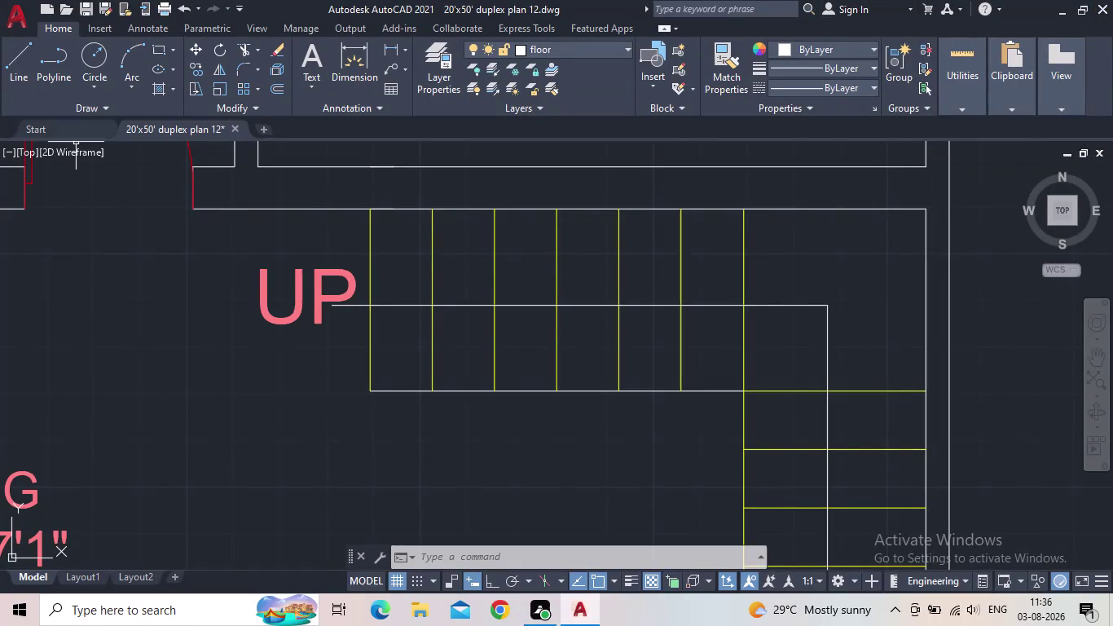
Look over the parking and staircase area of the plan, then save the drawing.
scroll(down, 3)
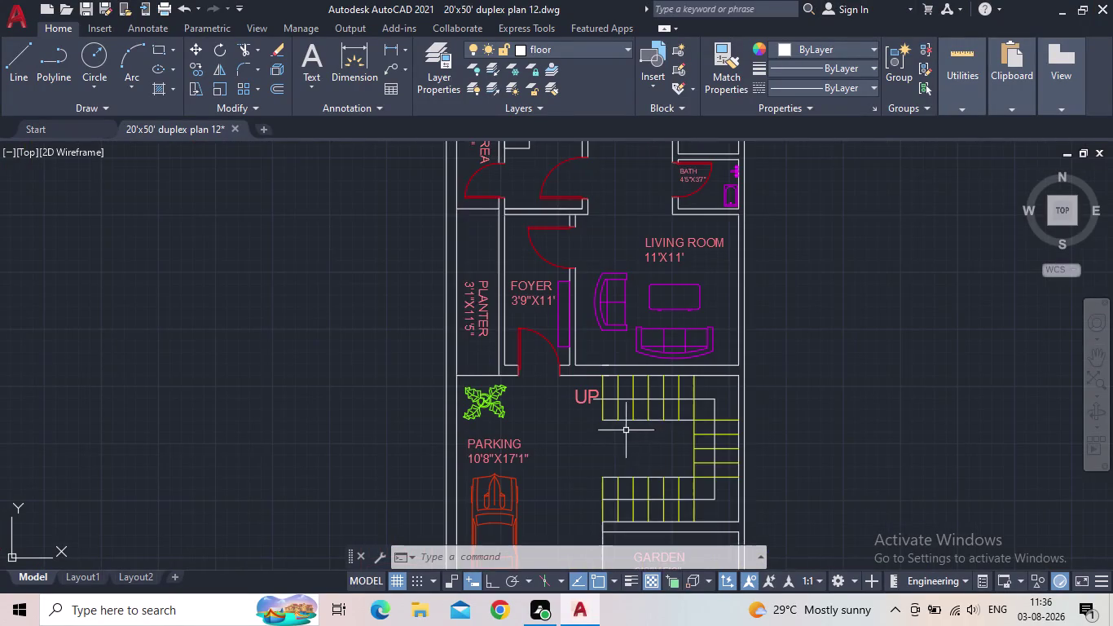
middle_drag(628, 439, 658, 409)
scroll(up, 3)
middle_drag(632, 412, 605, 353)
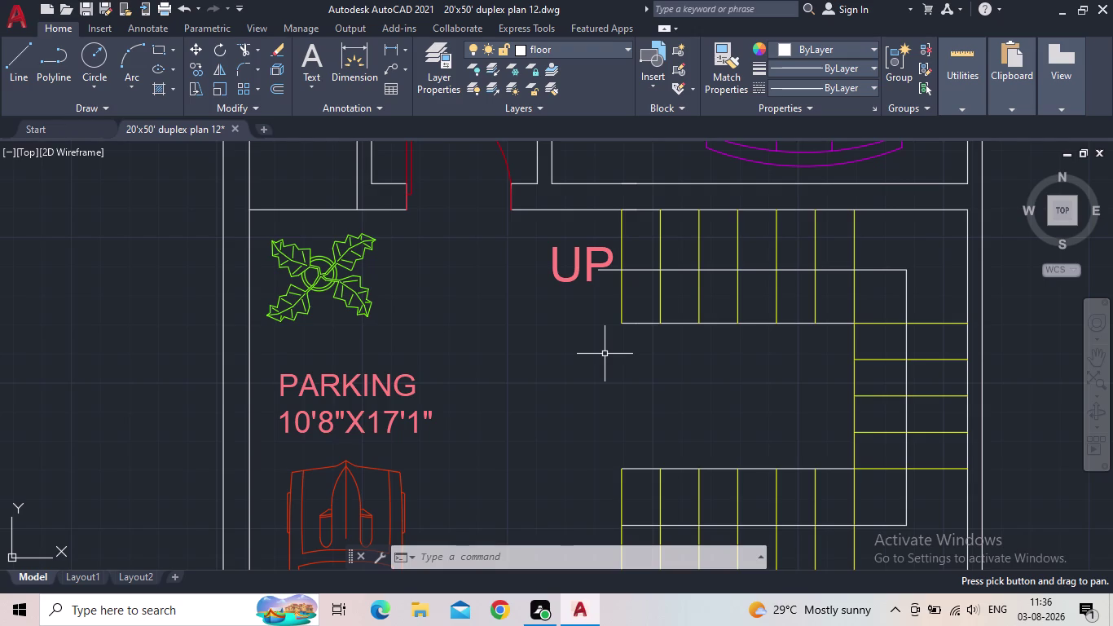
scroll(down, 3)
middle_drag(575, 384, 546, 387)
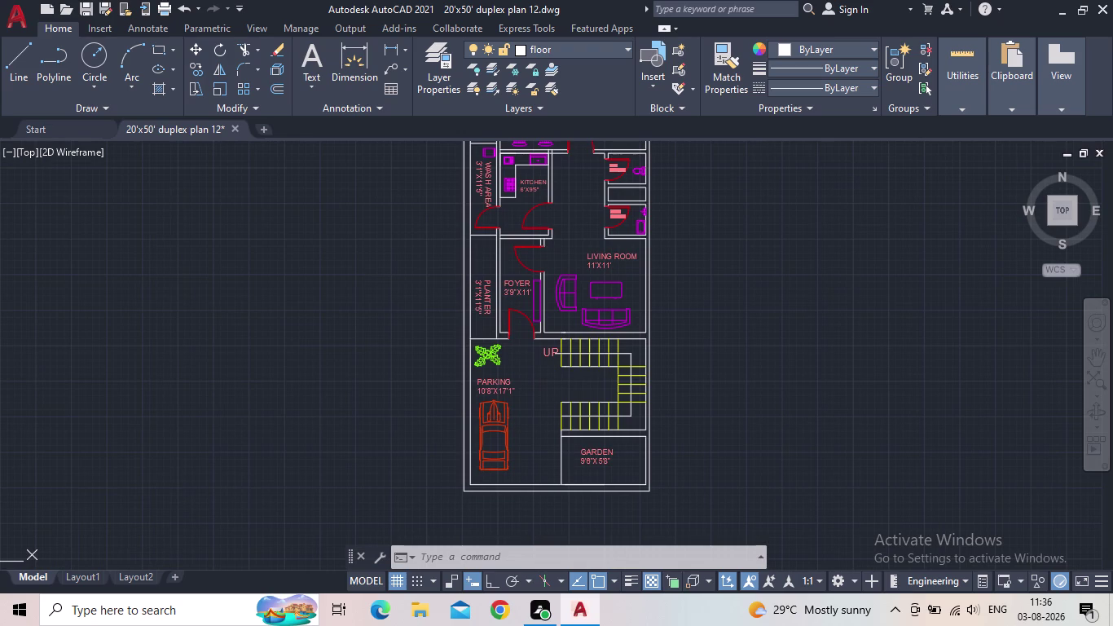
scroll(down, 3)
middle_drag(706, 384, 672, 391)
scroll(up, 3)
scroll(up, 3)
middle_drag(877, 453, 807, 425)
scroll(down, 3)
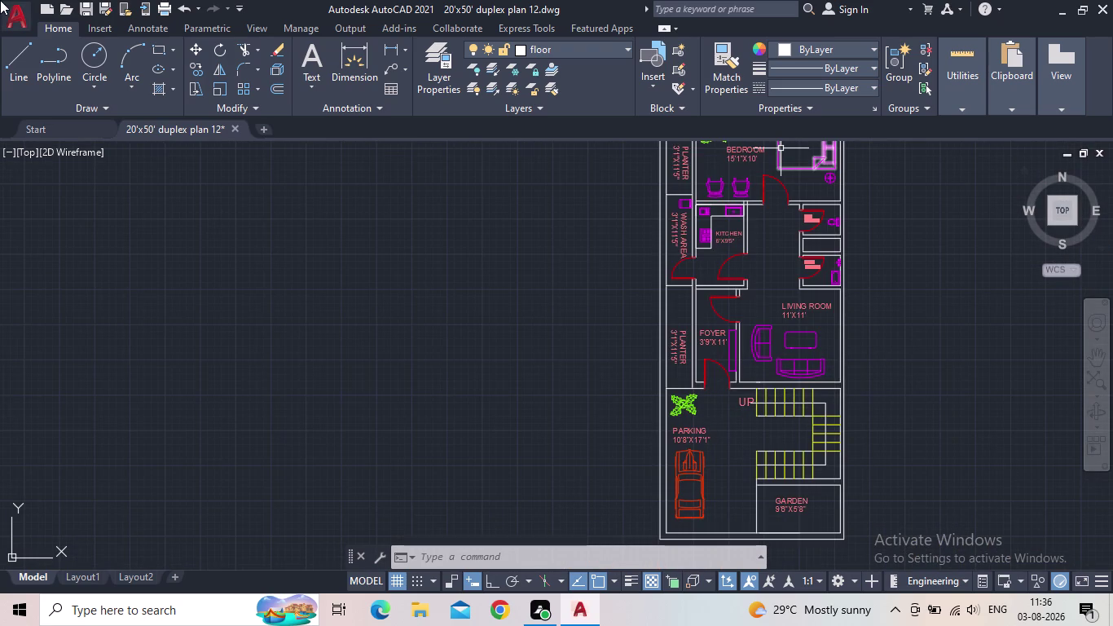
click(89, 13)
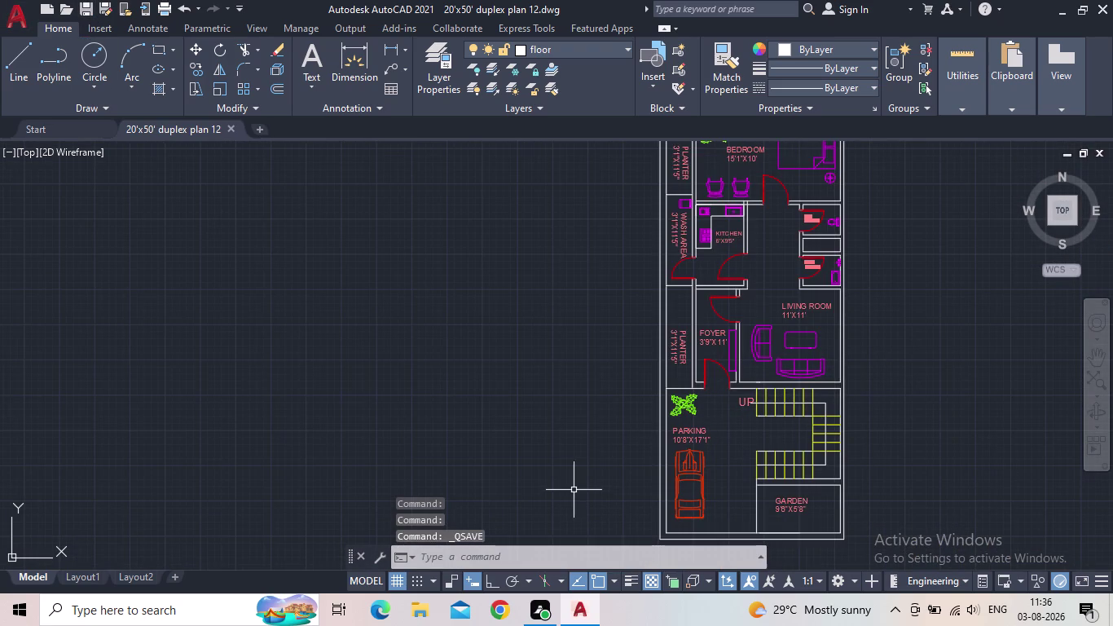
scroll(down, 3)
middle_drag(547, 465, 460, 469)
scroll(up, 3)
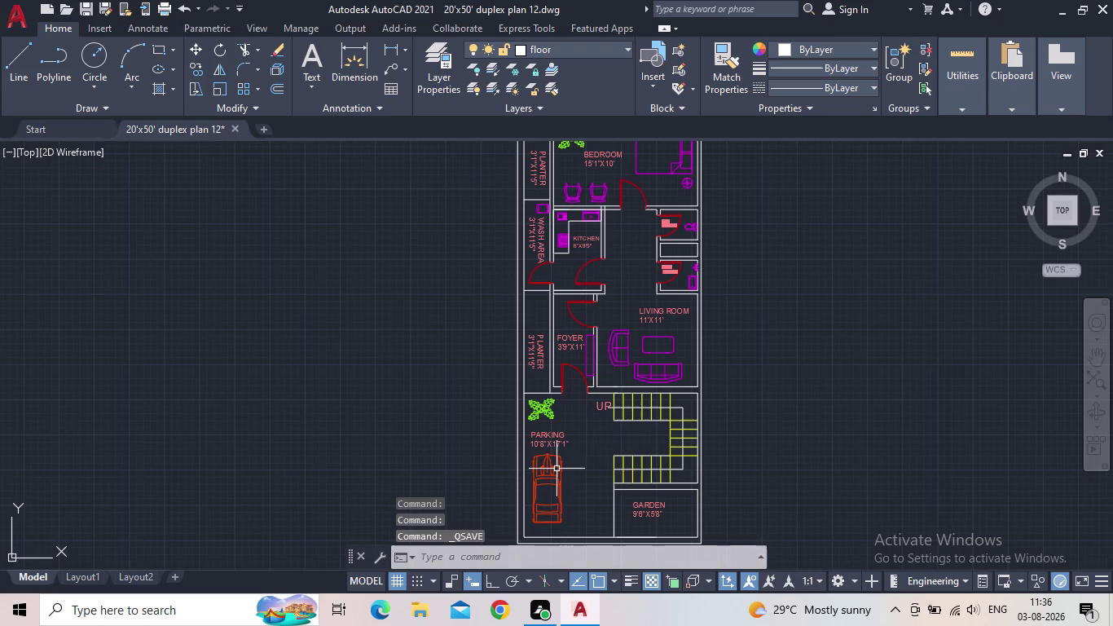
middle_drag(697, 462, 657, 451)
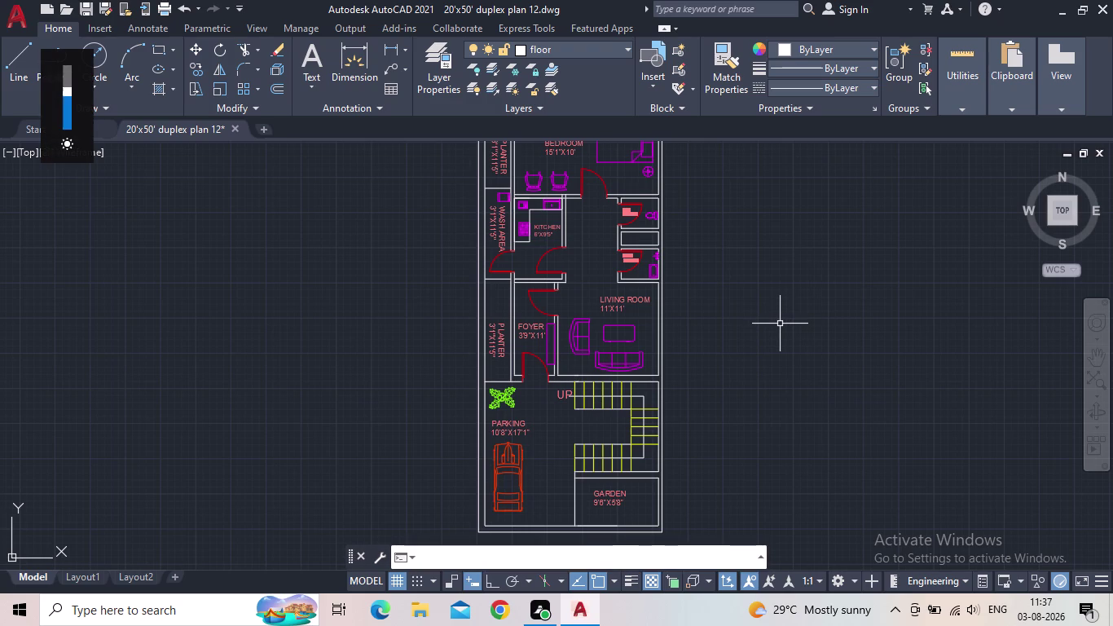
middle_click(785, 323)
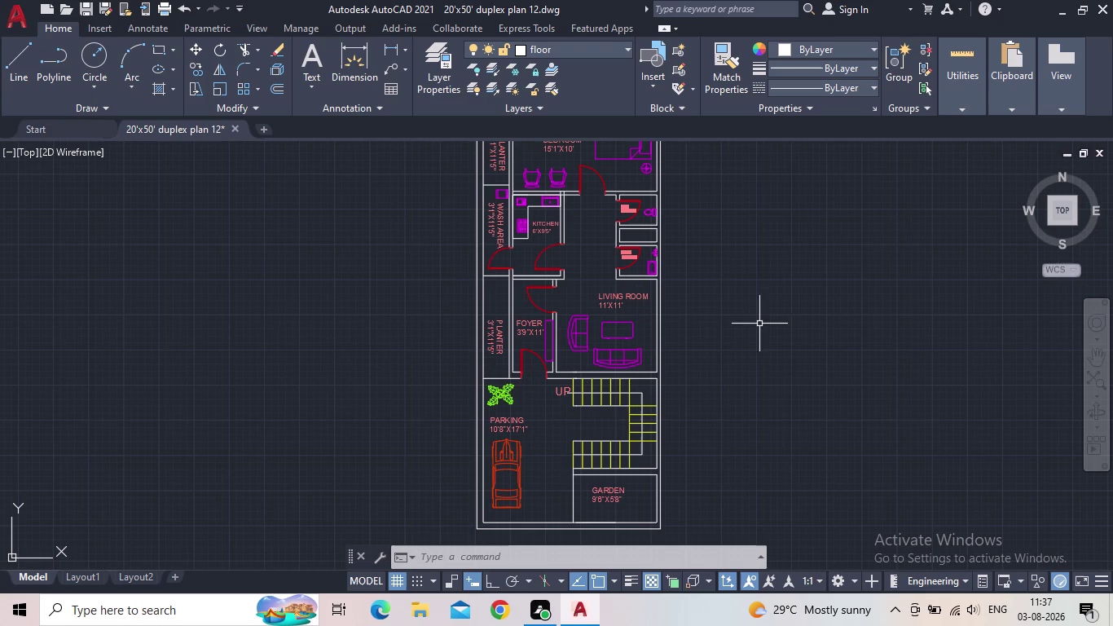
middle_drag(772, 343, 780, 293)
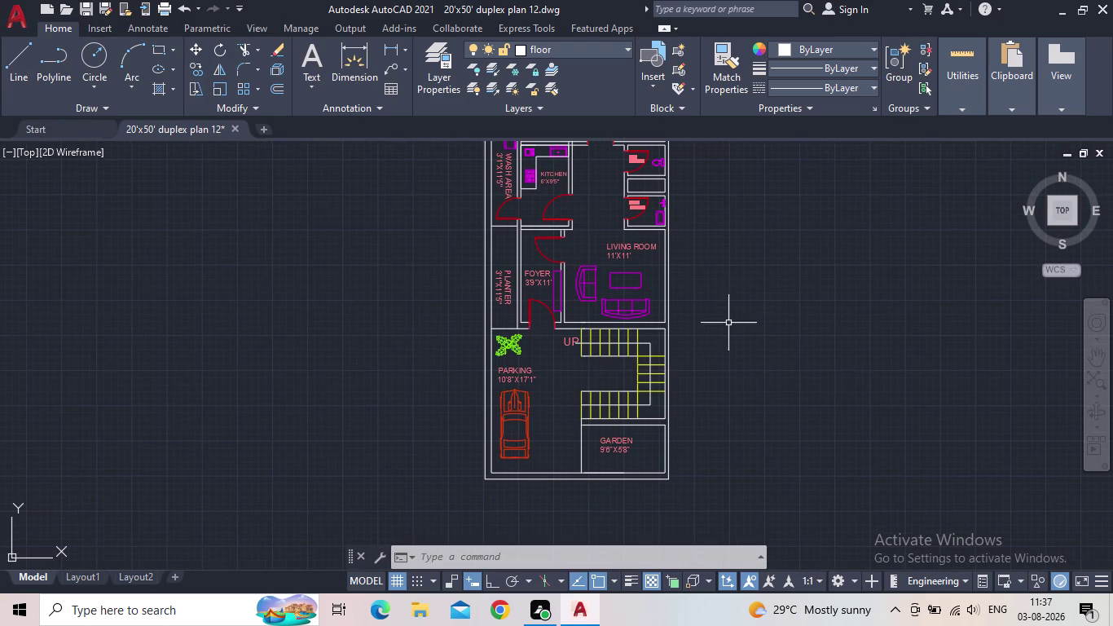
middle_drag(784, 366, 736, 338)
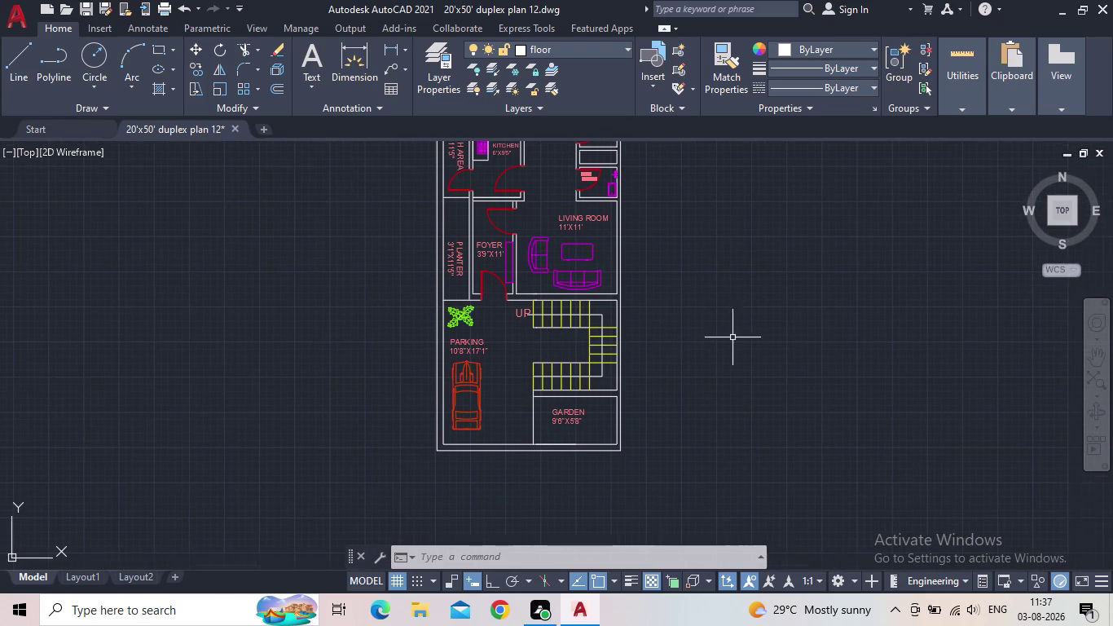
scroll(up, 3)
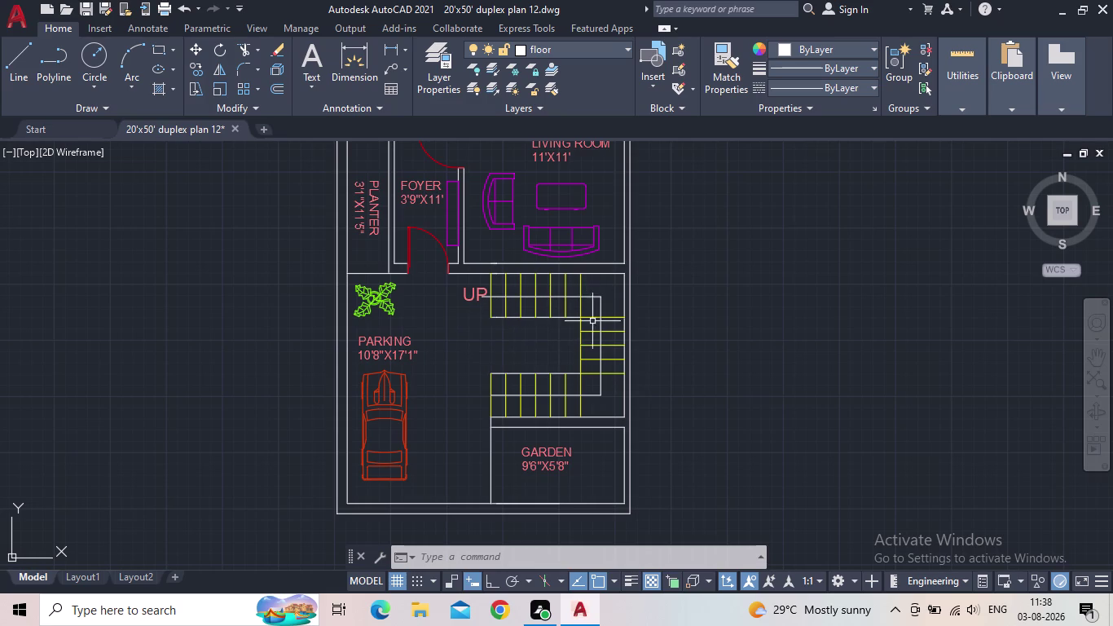
middle_drag(580, 327, 545, 328)
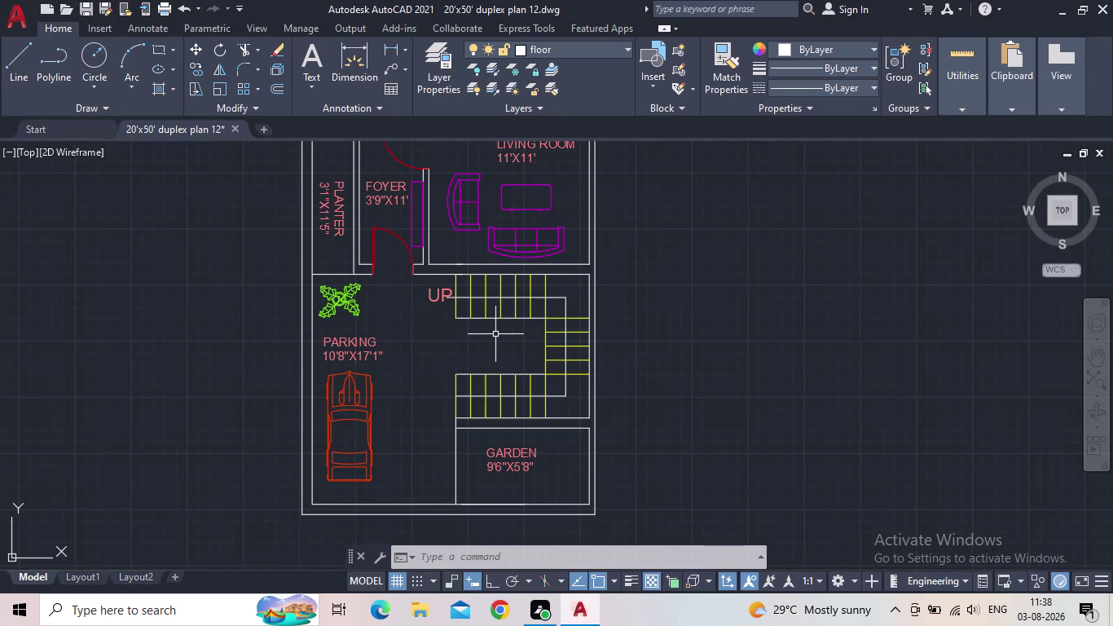
middle_click(496, 354)
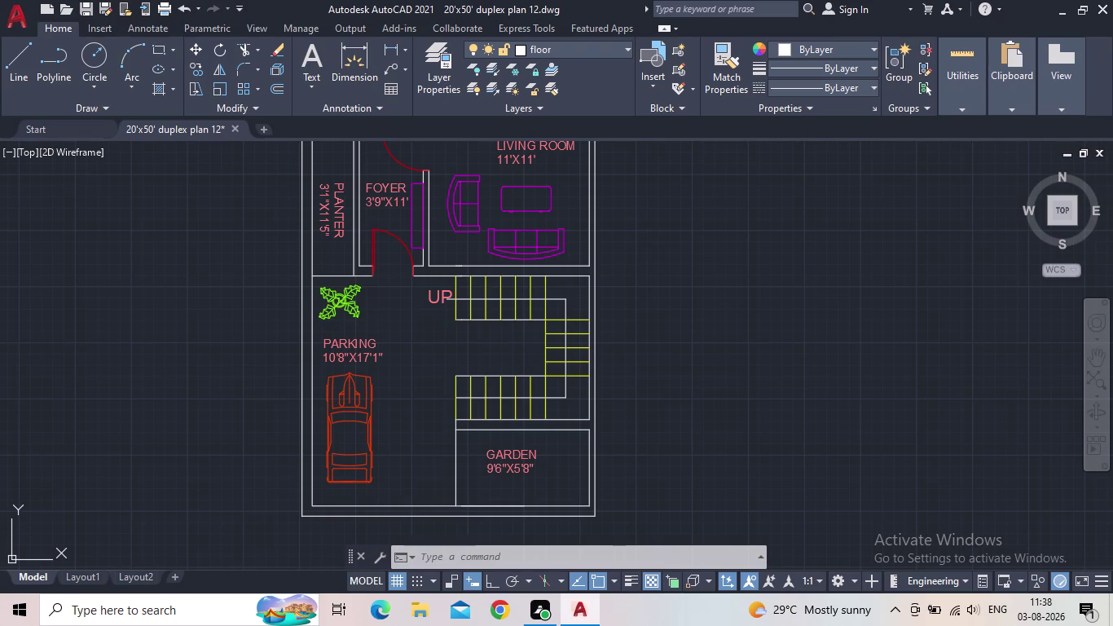
middle_drag(496, 356, 495, 320)
Select the inner and outer bottom boundary lines under the parking.
click(403, 465)
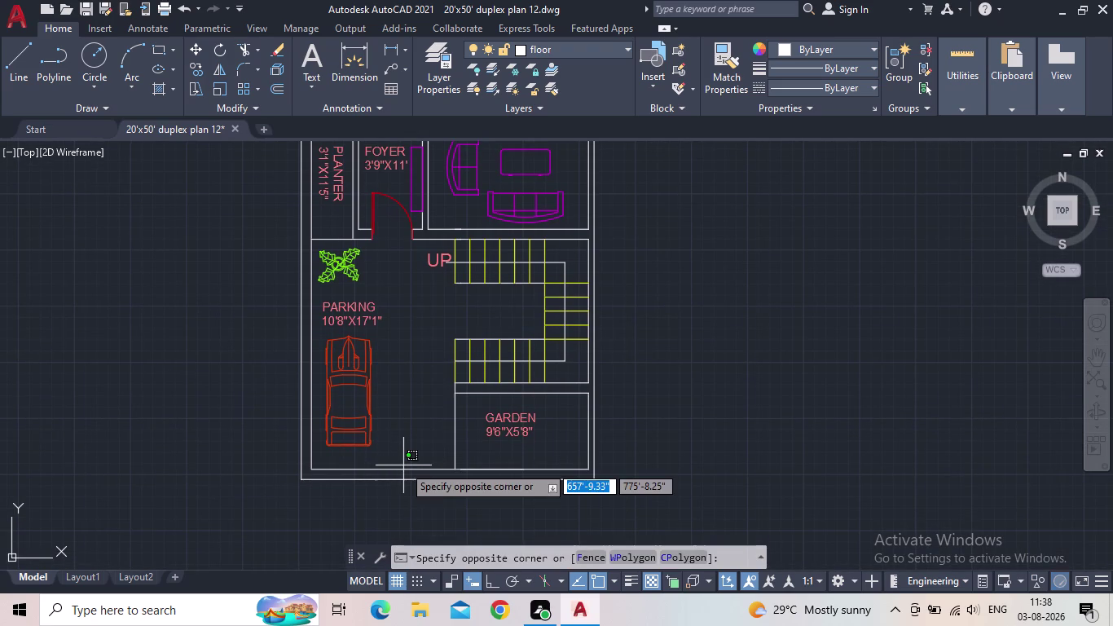
click(406, 484)
click(401, 467)
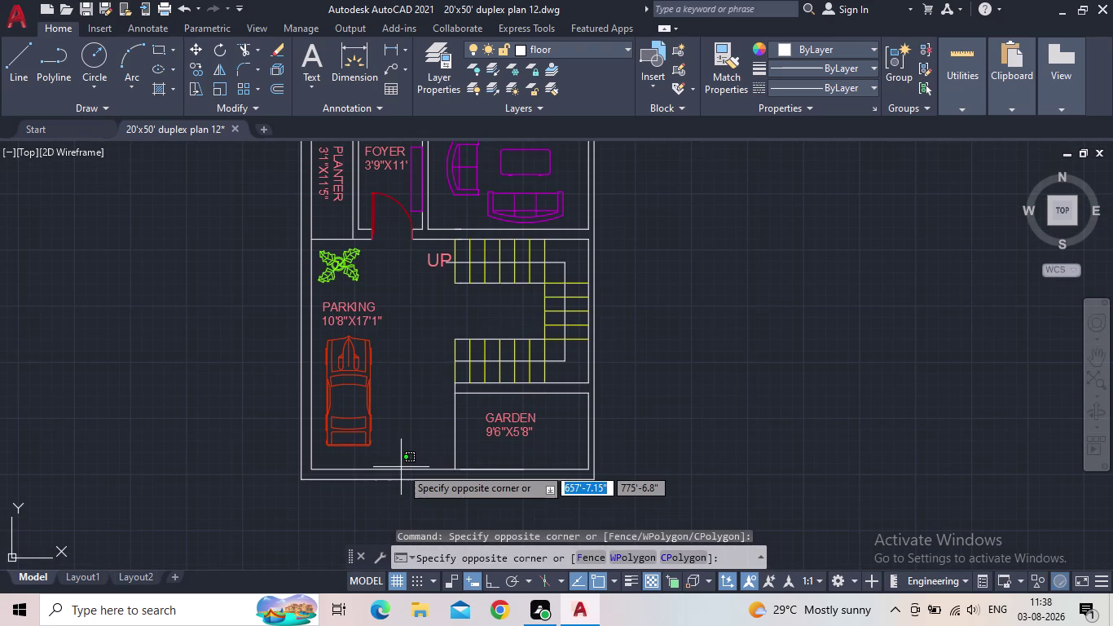
click(402, 467)
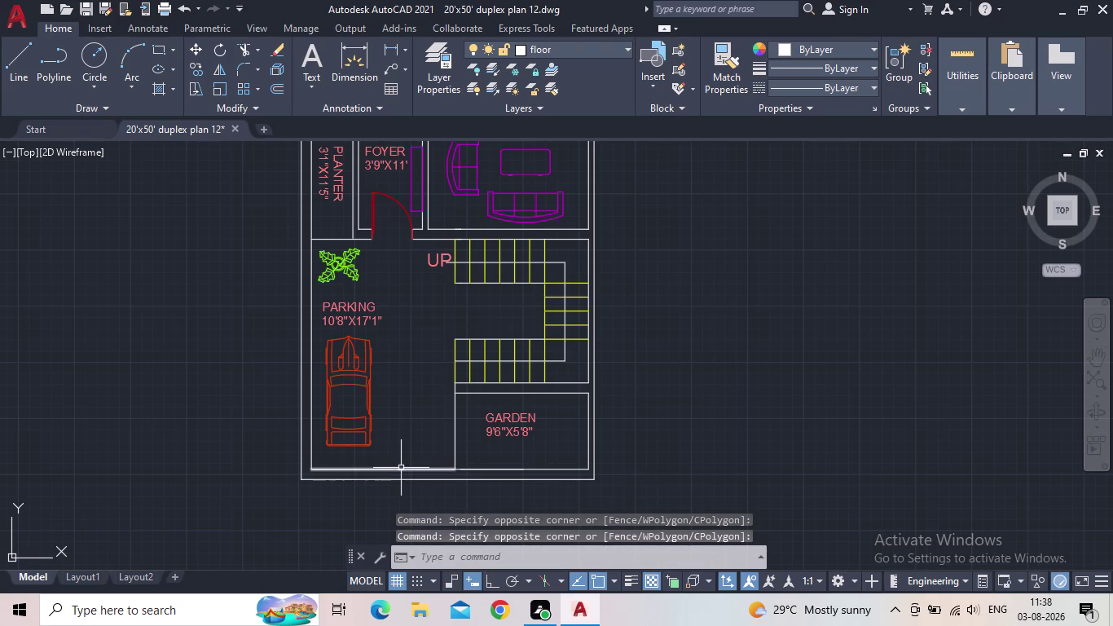
click(400, 467)
click(395, 481)
Inspect the selected lines, clear the selection and list the available linetypes.
scroll(up, 3)
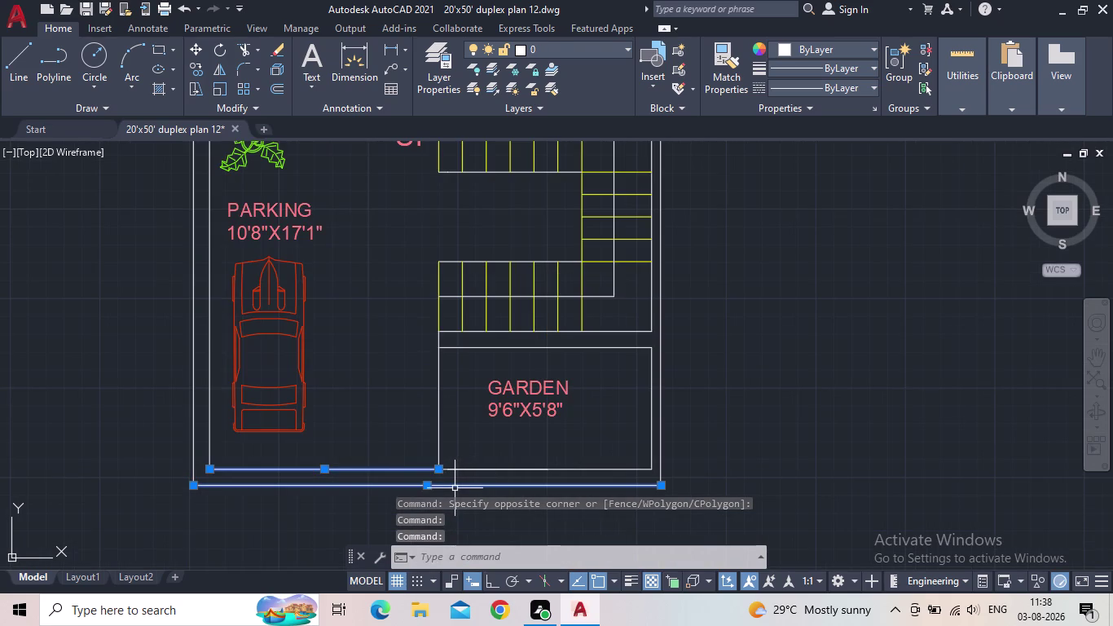
middle_drag(358, 505, 388, 482)
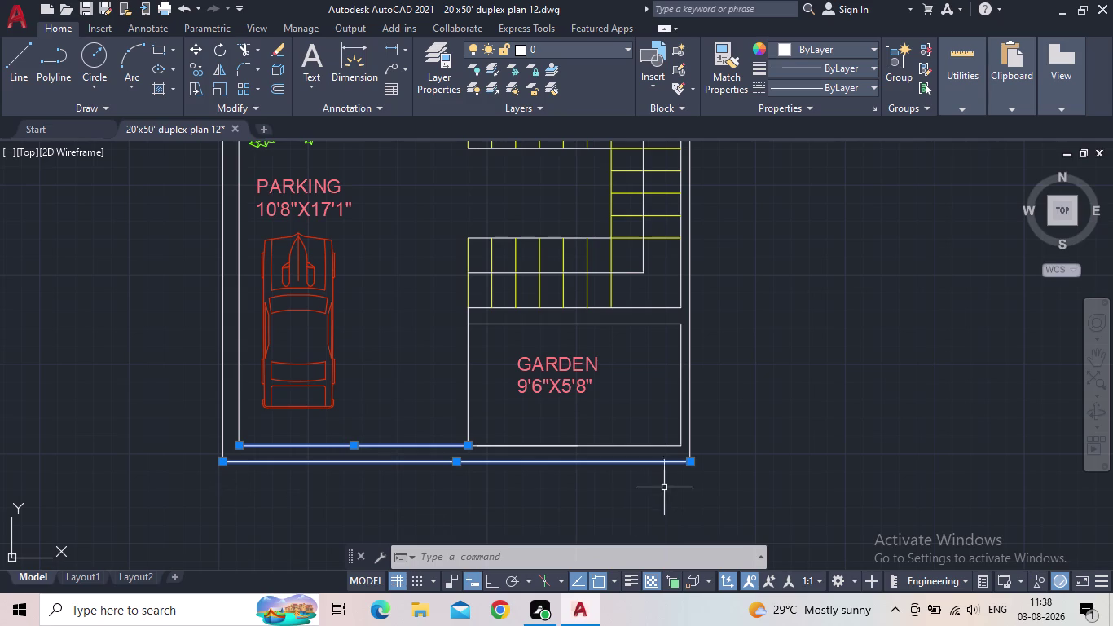
scroll(up, 3)
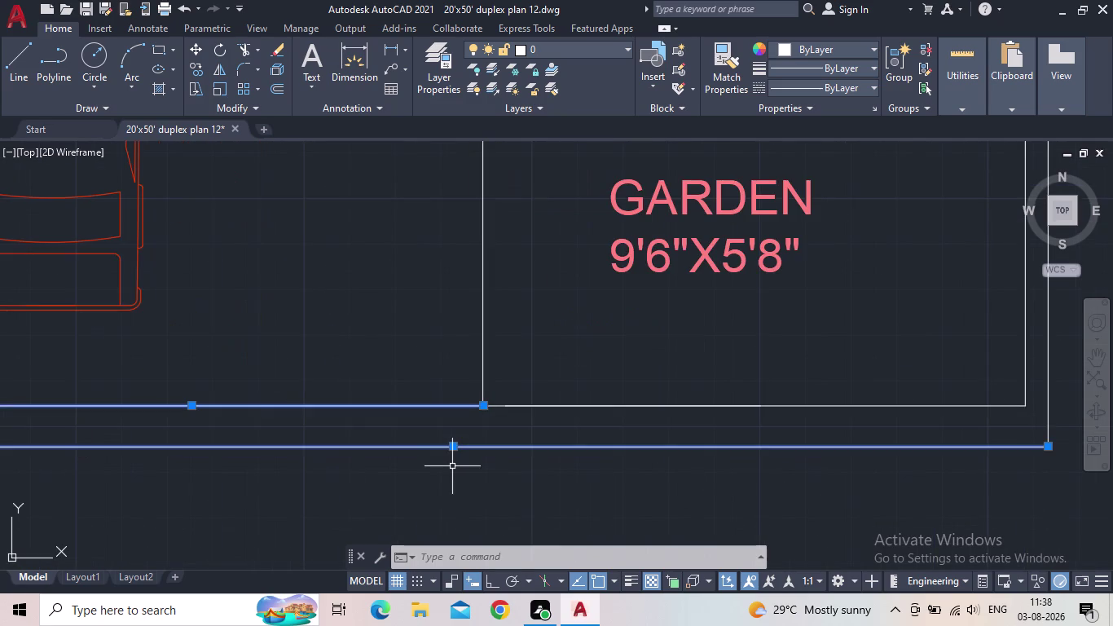
scroll(down, 3)
key(Escape)
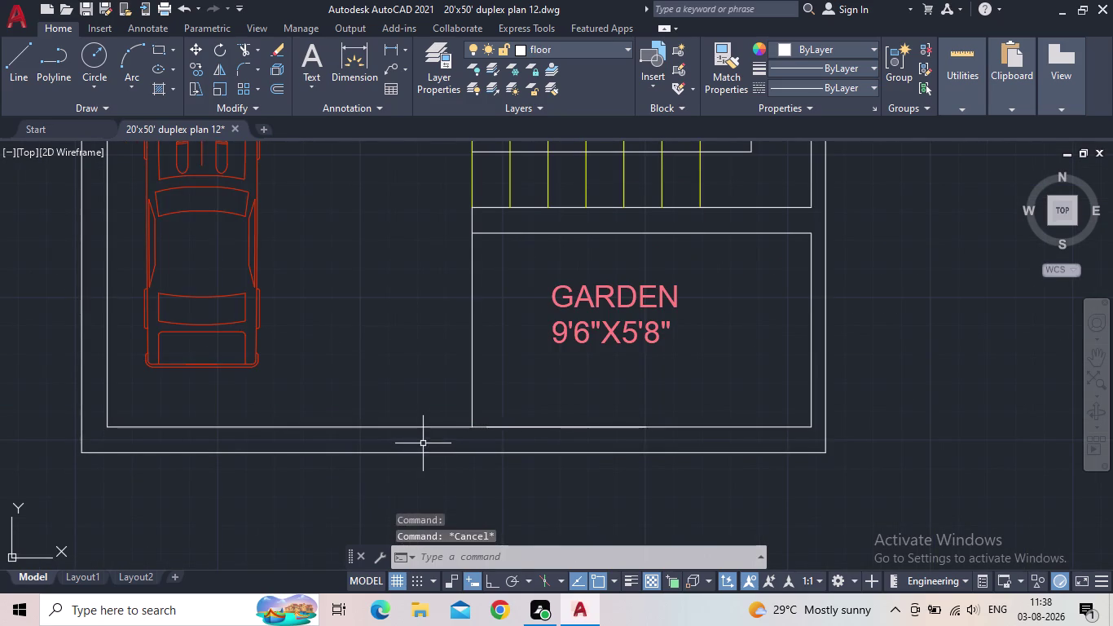
click(870, 89)
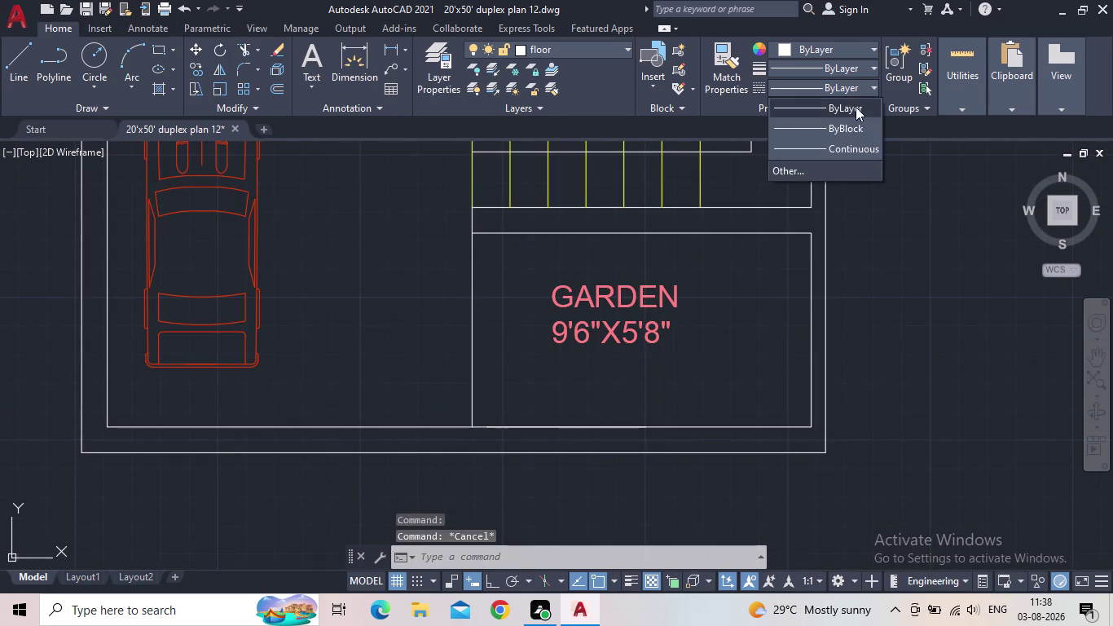
Load the ACAD_ISO02W100 dashed linetype through the Linetype Manager, then select the inner bottom line.
click(831, 161)
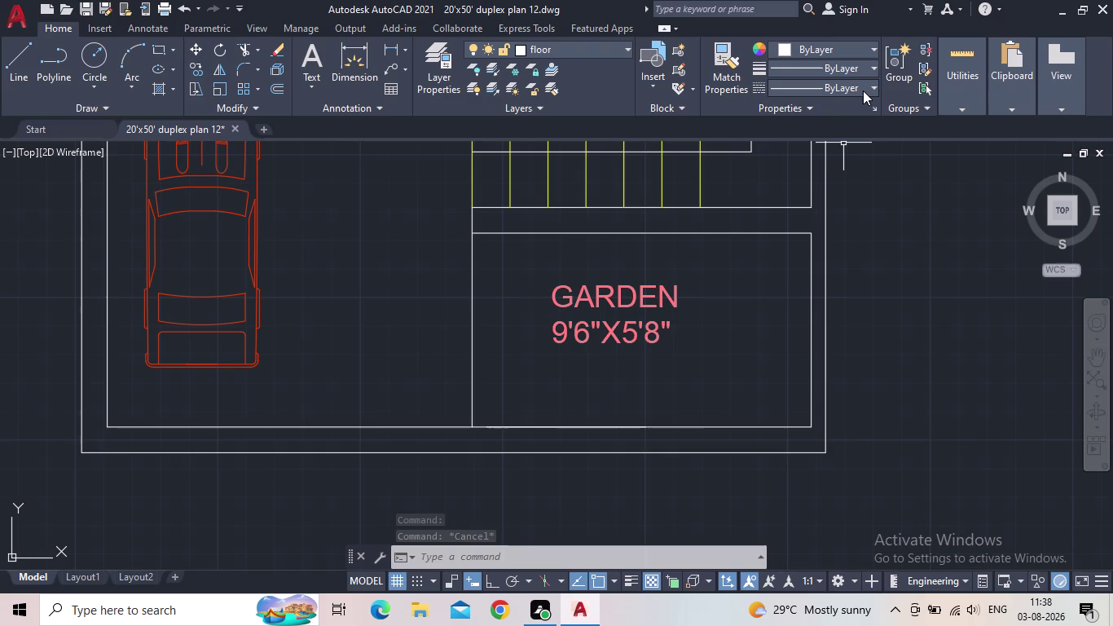
click(862, 90)
click(848, 164)
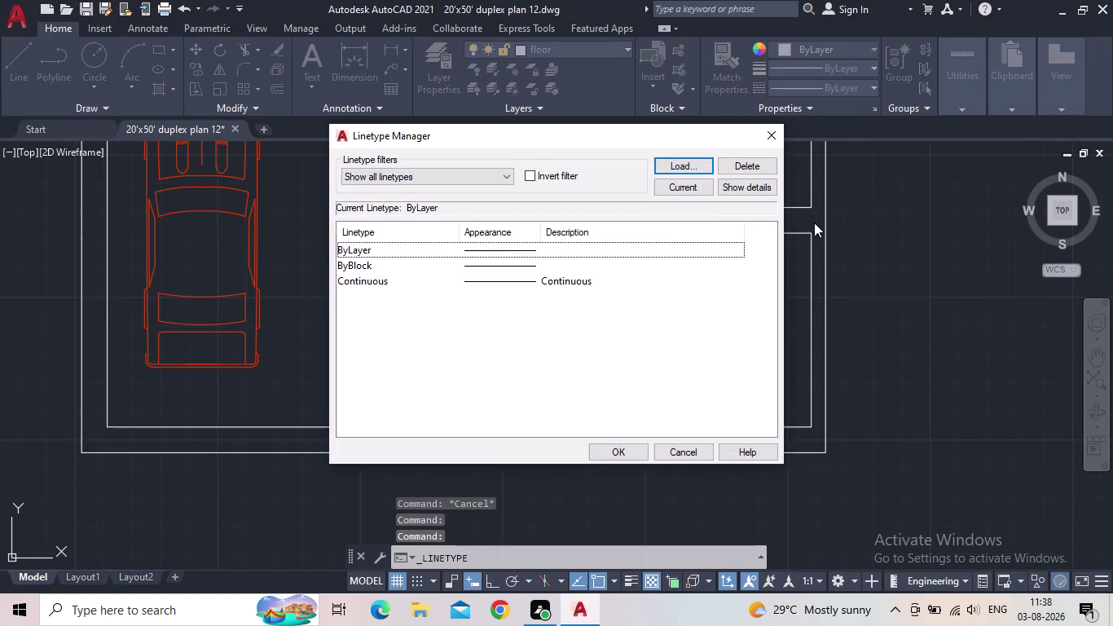
click(693, 167)
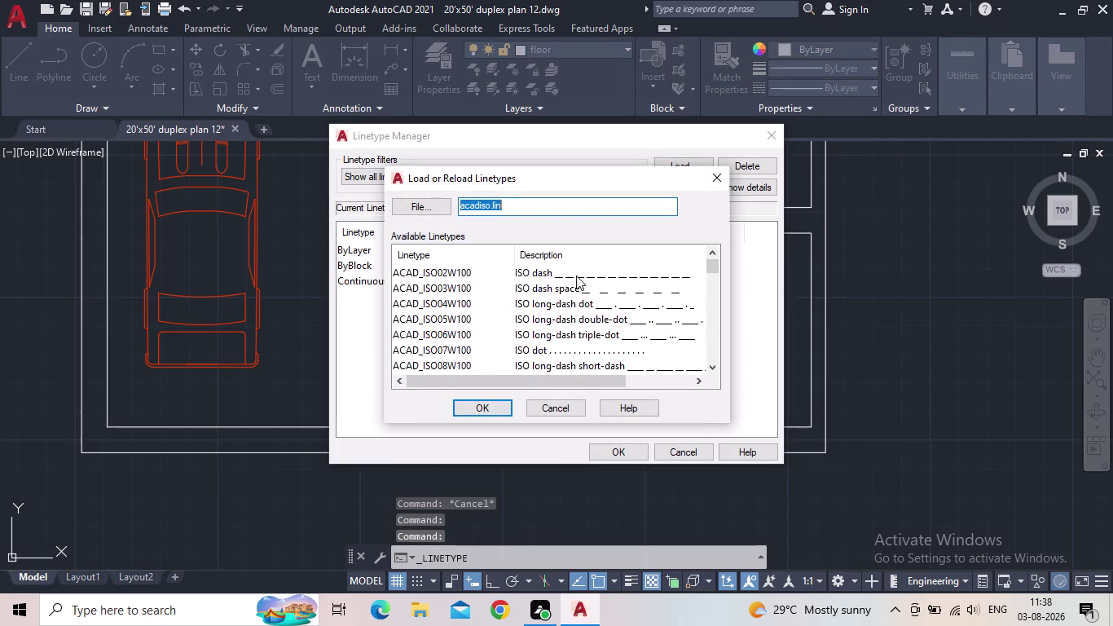
click(576, 269)
click(491, 408)
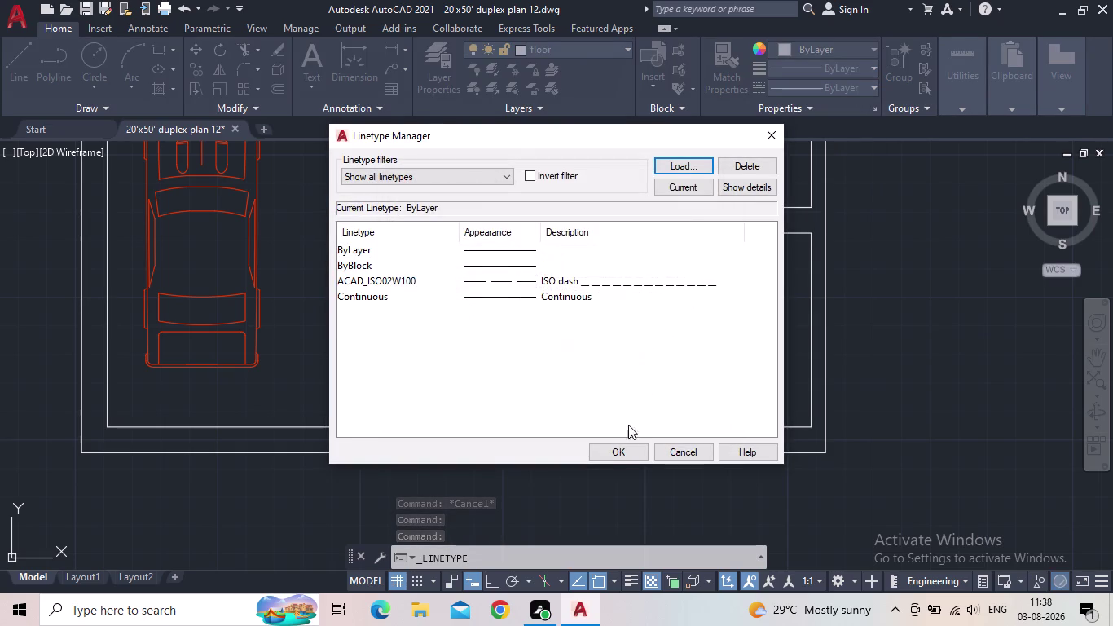
click(616, 443)
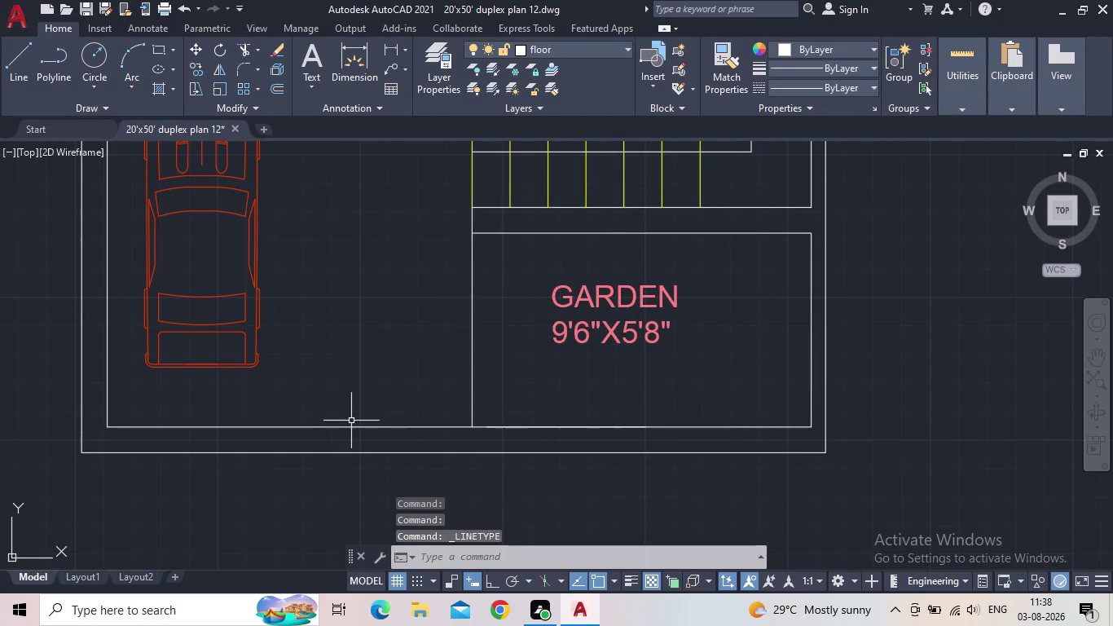
click(346, 426)
Centre the selected inner bottom line and open its properties with PR.
middle_drag(375, 335, 636, 309)
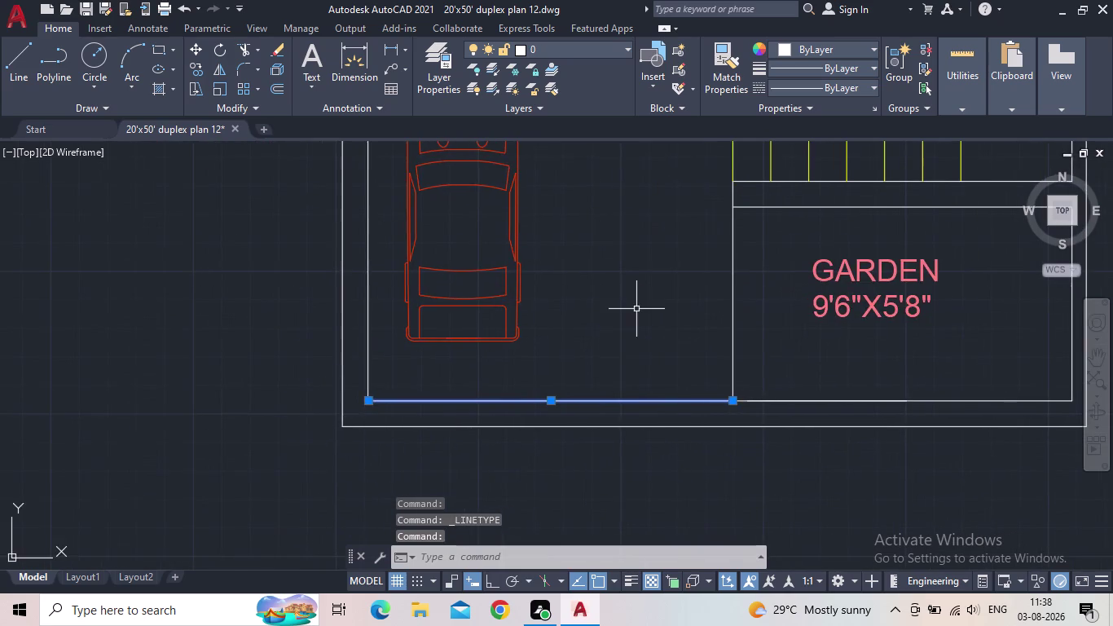
scroll(down, 3)
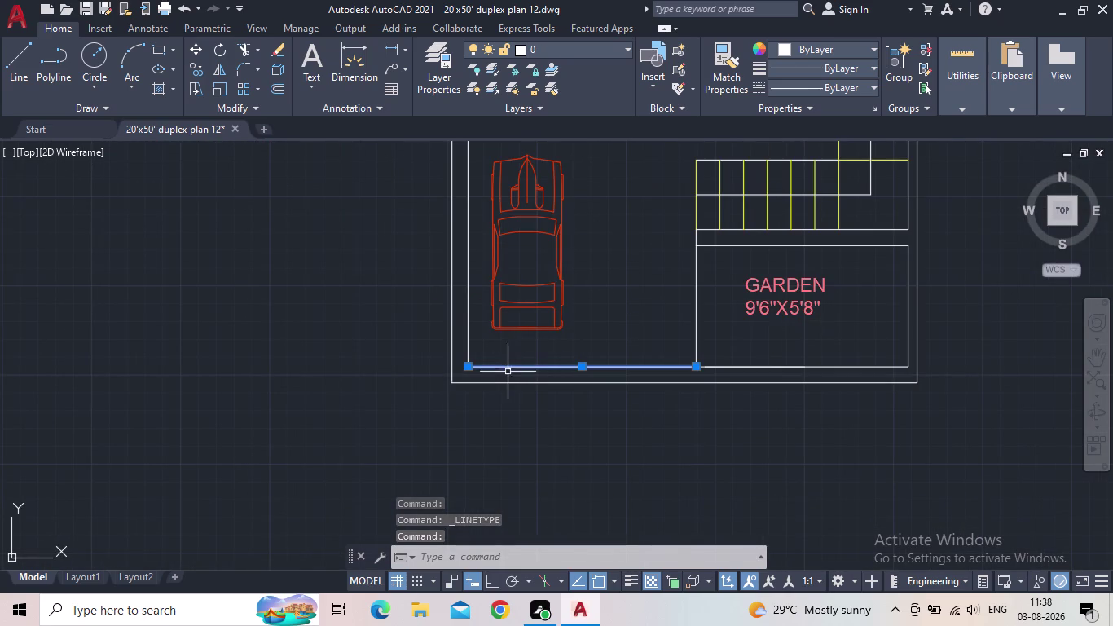
key(p)
key(r)
key(Return)
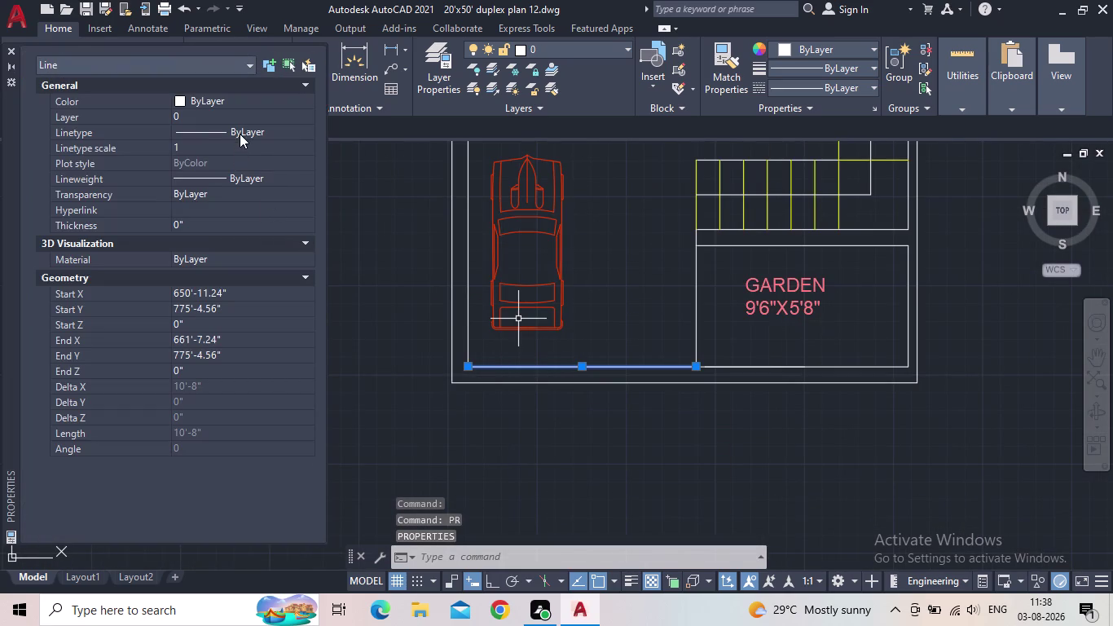
Make the inner line ACAD_ISO02W100 dashed with linetype scale 0.5, then close Properties.
click(239, 133)
click(239, 131)
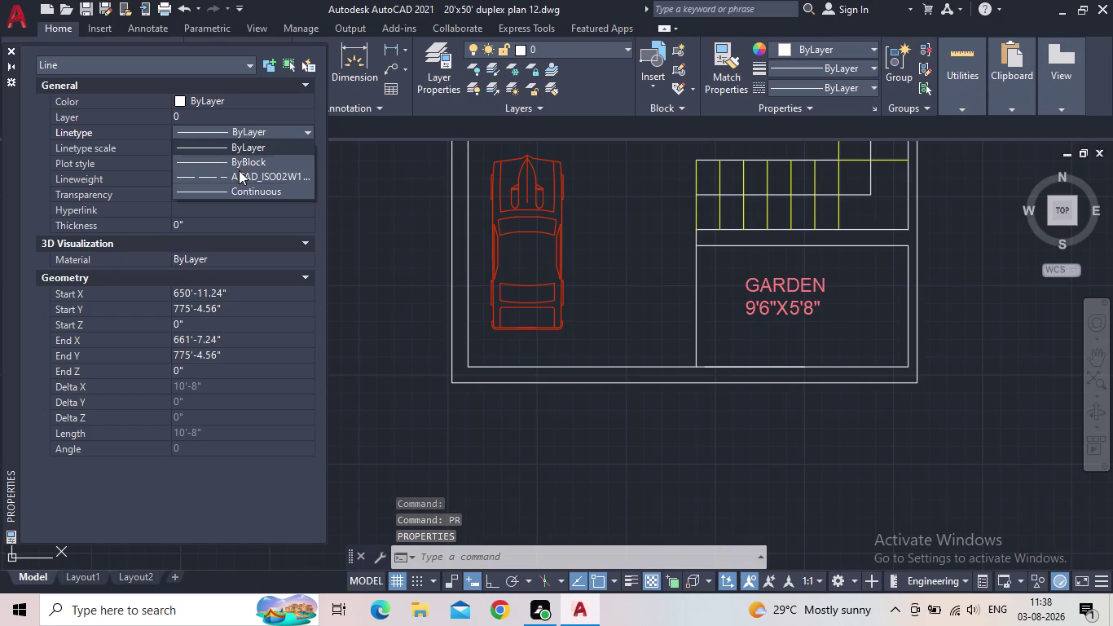
click(239, 171)
click(207, 152)
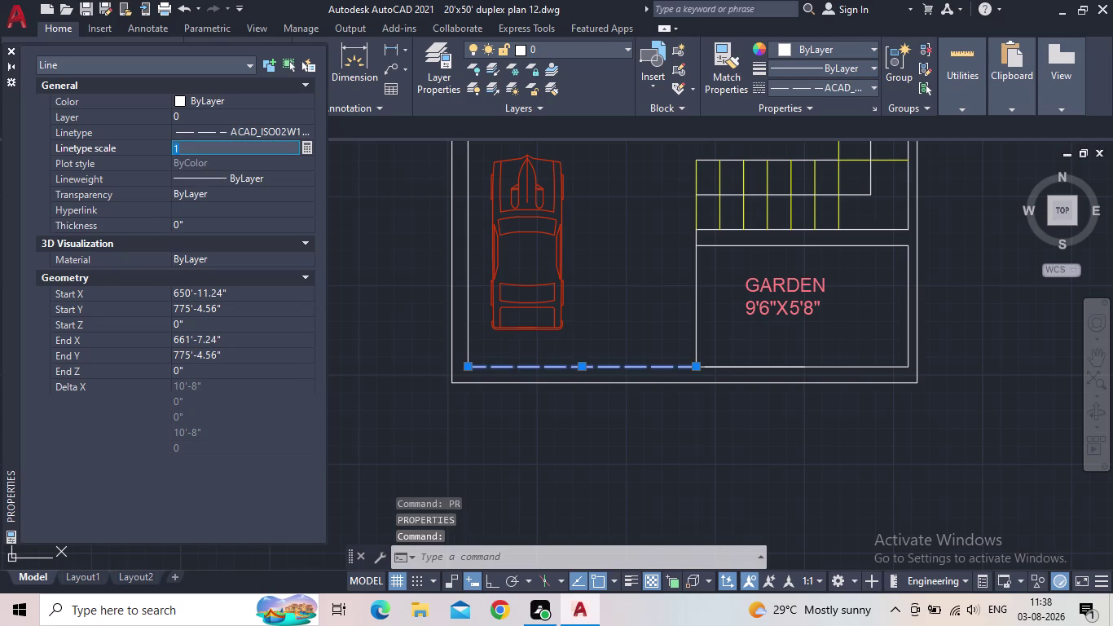
text(0.5)
key(Return)
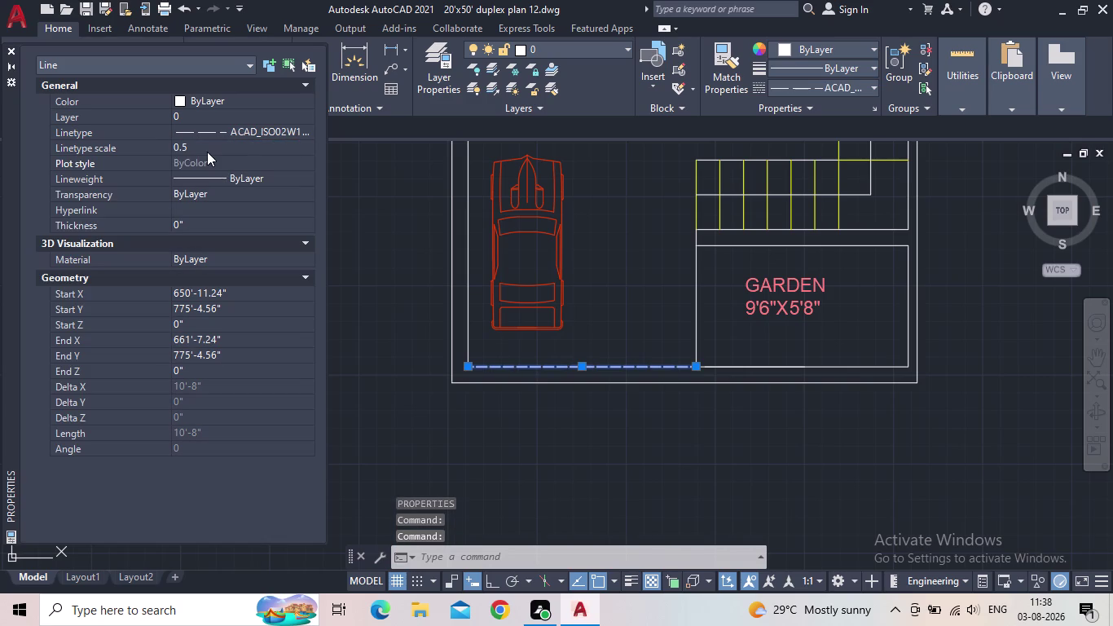
click(10, 48)
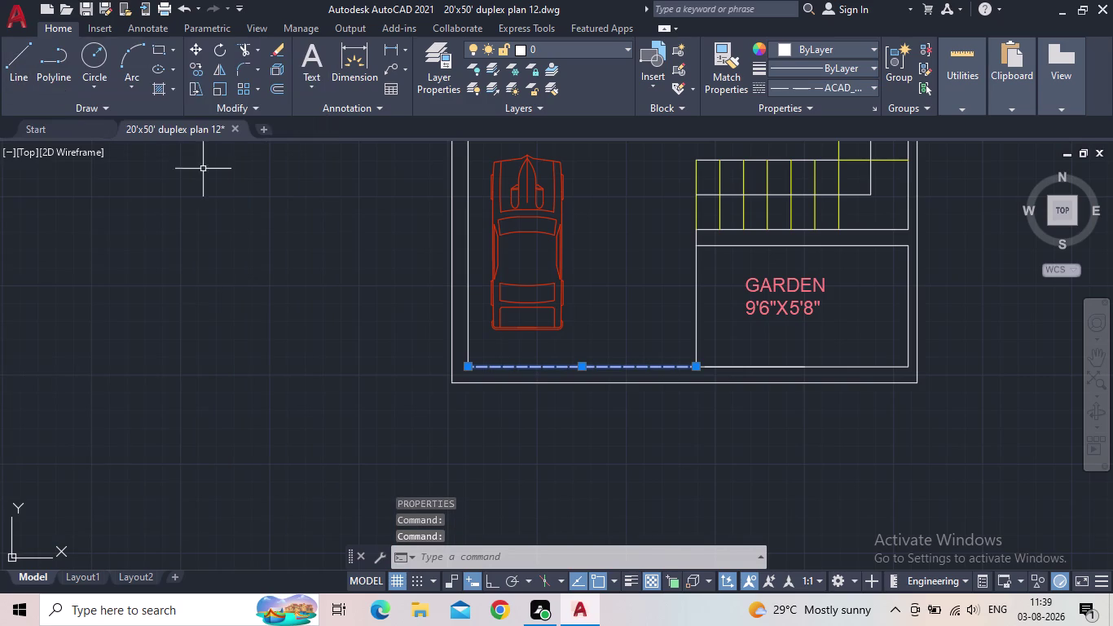
key(Escape)
scroll(down, 3)
Drag the outer bottom line's right grip back to the garden's left wall.
middle_click(528, 371)
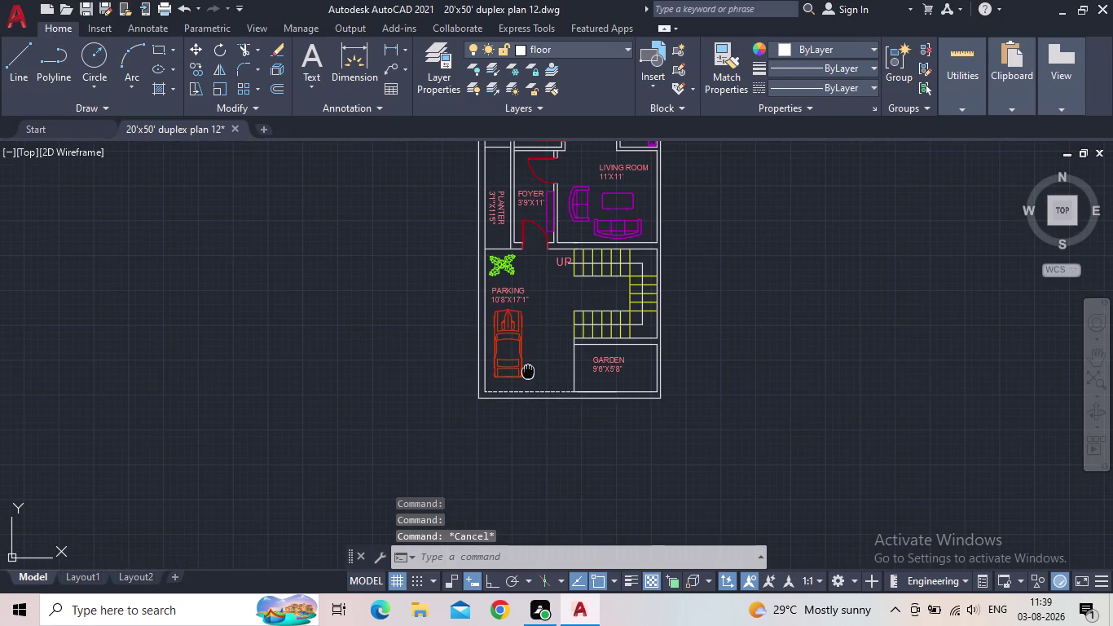
scroll(up, 3)
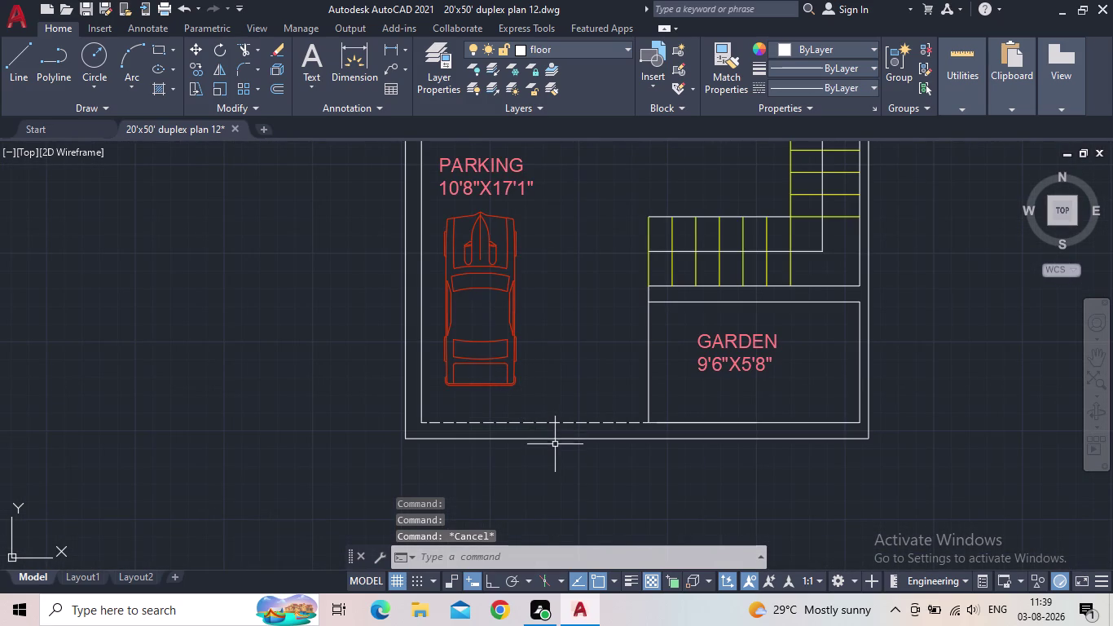
click(554, 441)
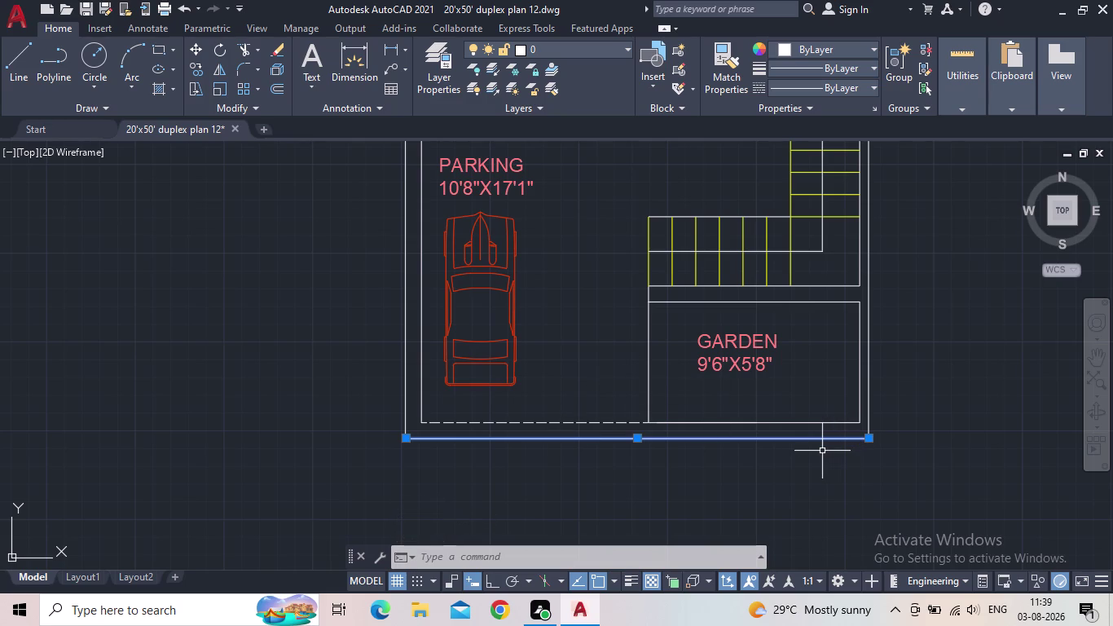
click(873, 438)
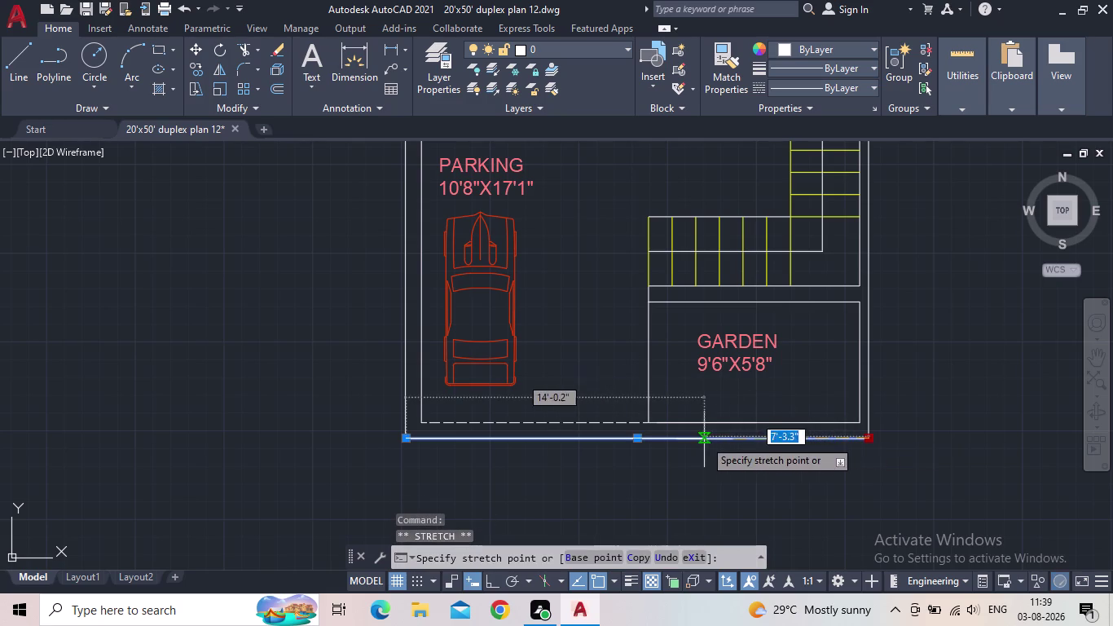
click(647, 435)
key(Escape)
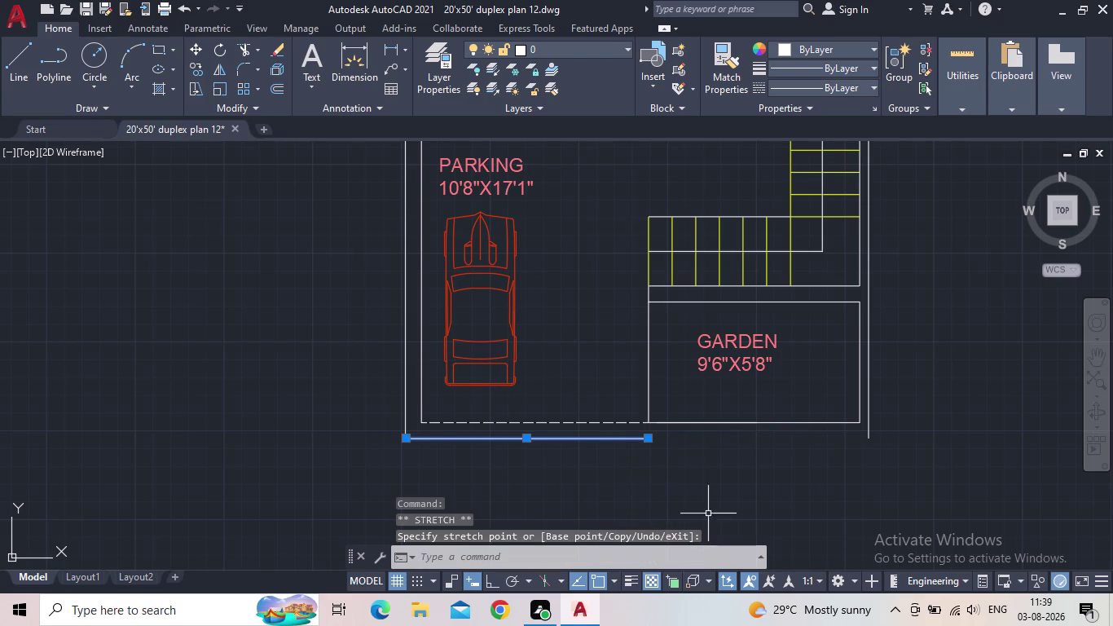
click(17, 65)
scroll(up, 3)
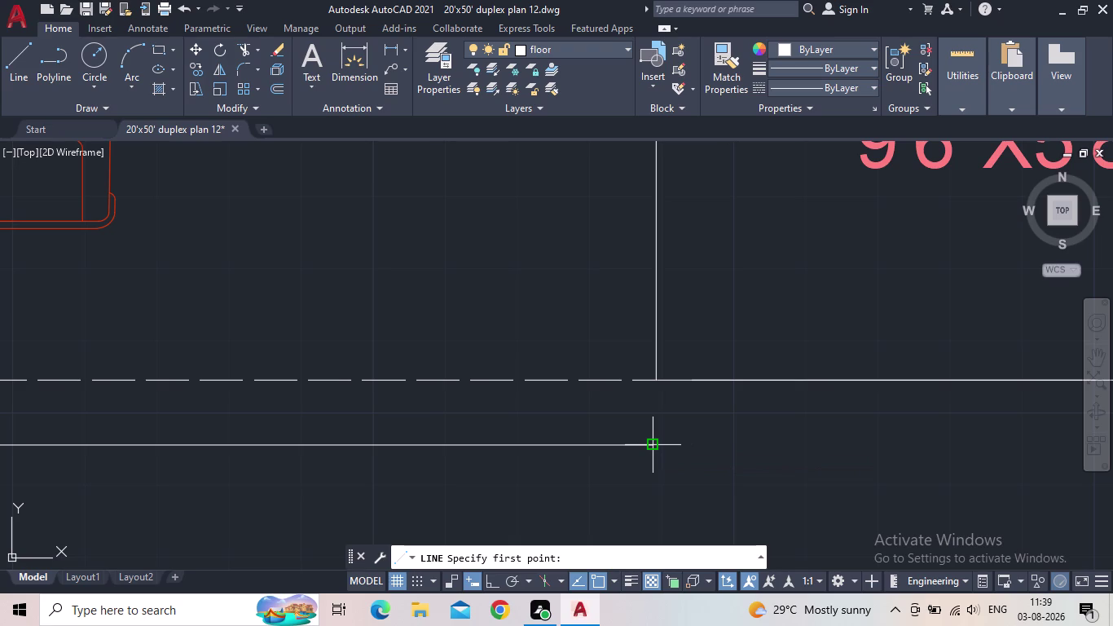
Draw a new line from the shortened line's end to the garden's outer bottom corner.
click(656, 445)
middle_drag(817, 442, 673, 447)
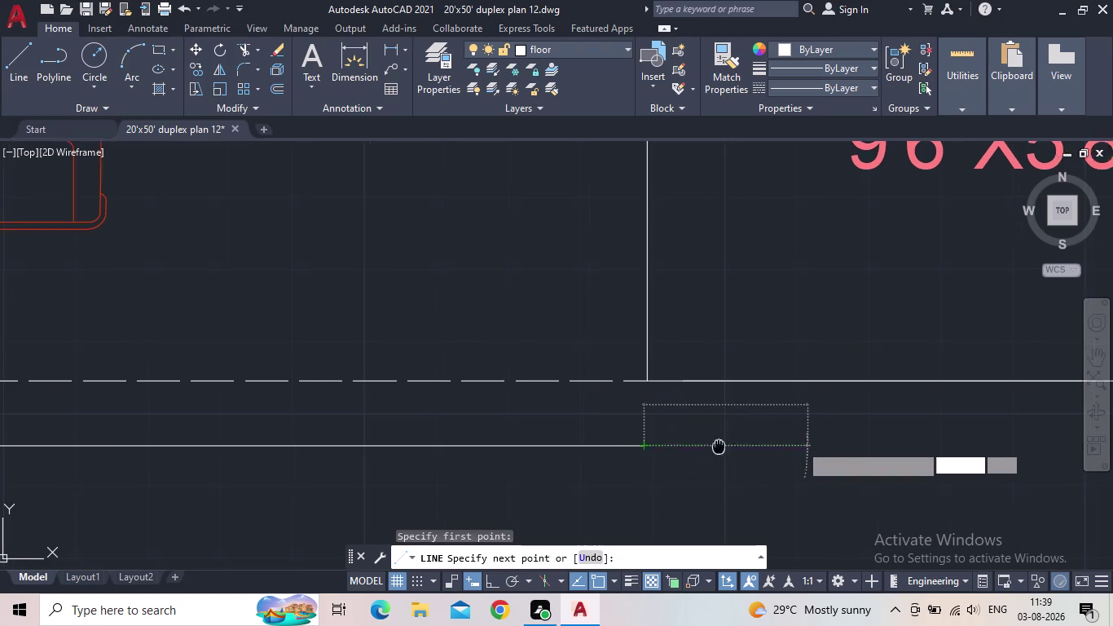
middle_drag(673, 446, 460, 446)
scroll(down, 3)
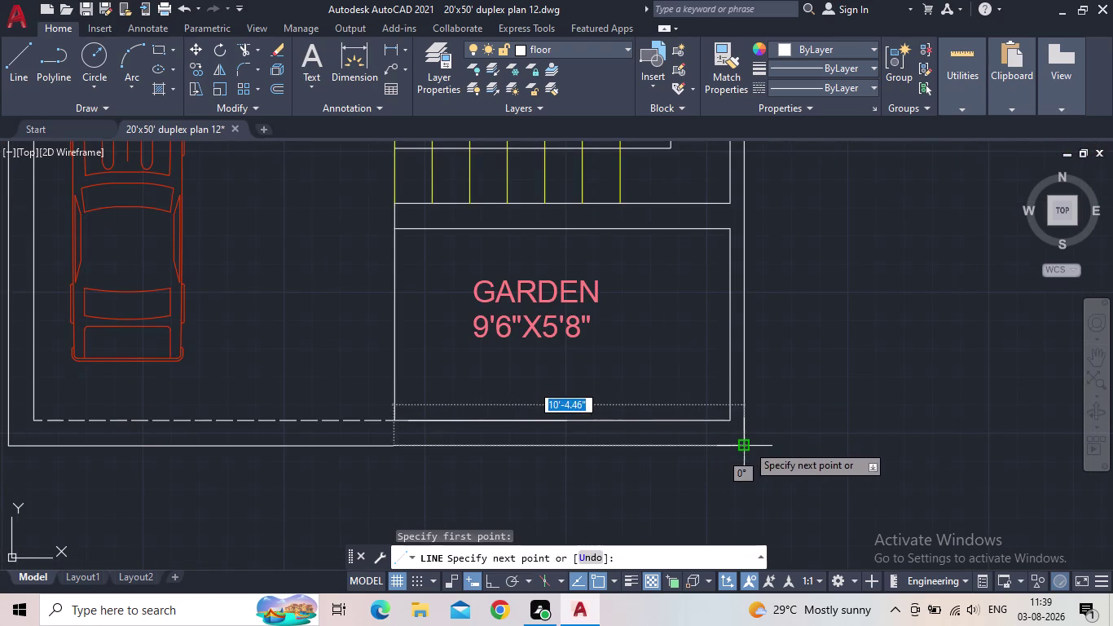
click(747, 444)
key(Escape)
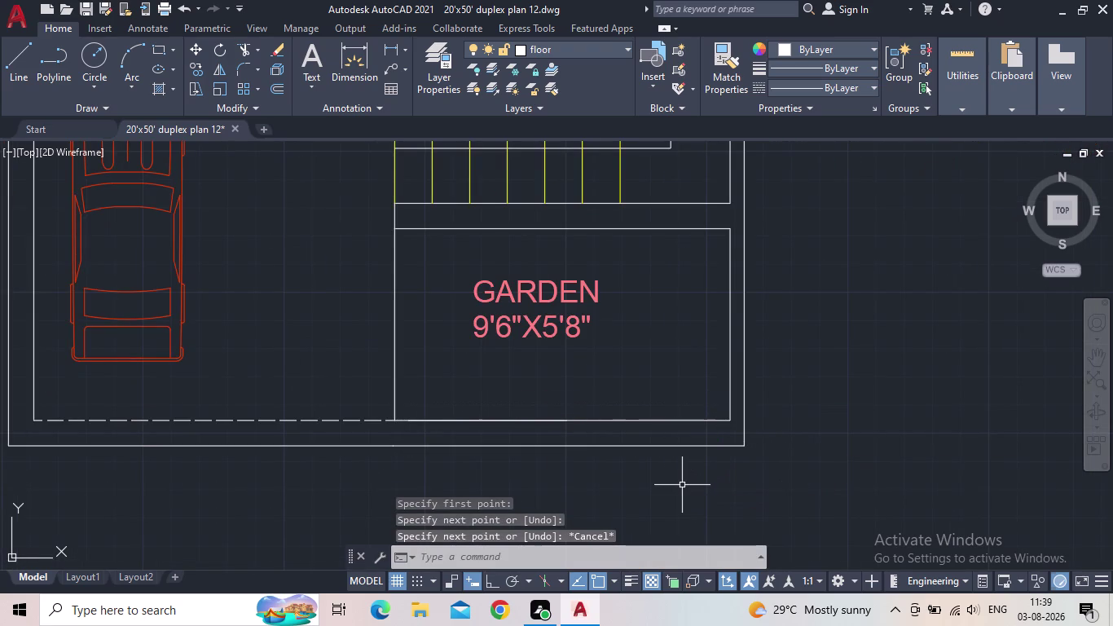
Try EXTEND on a line end, cancel it, and select the outer line under the parking.
text(EX)
key(space)
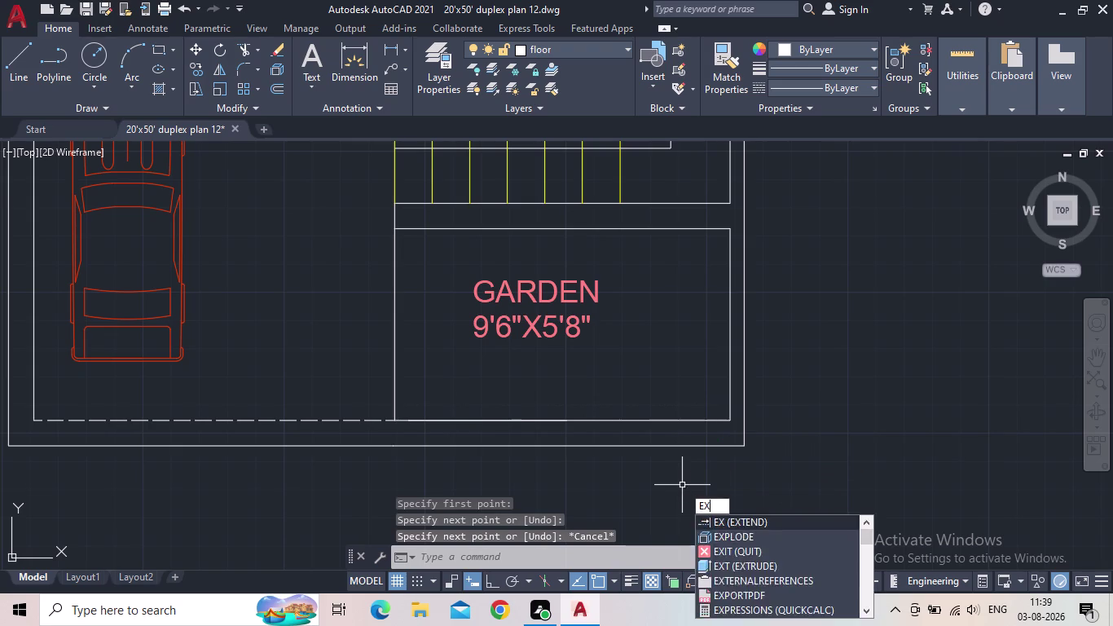
click(392, 396)
click(400, 394)
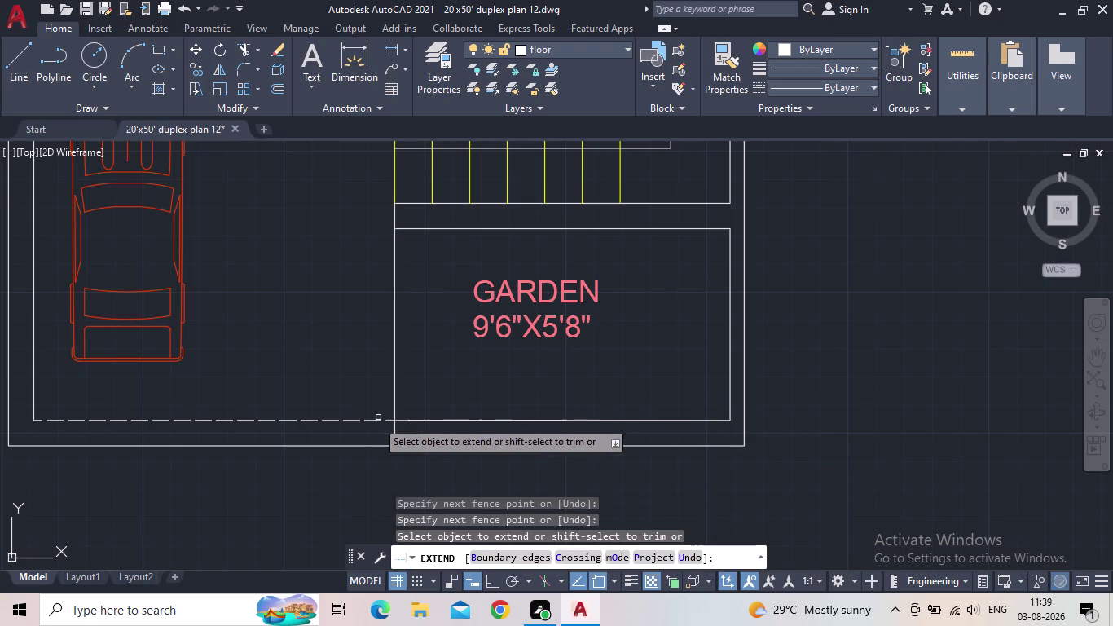
key(Escape)
drag(346, 510, 339, 495)
click(302, 439)
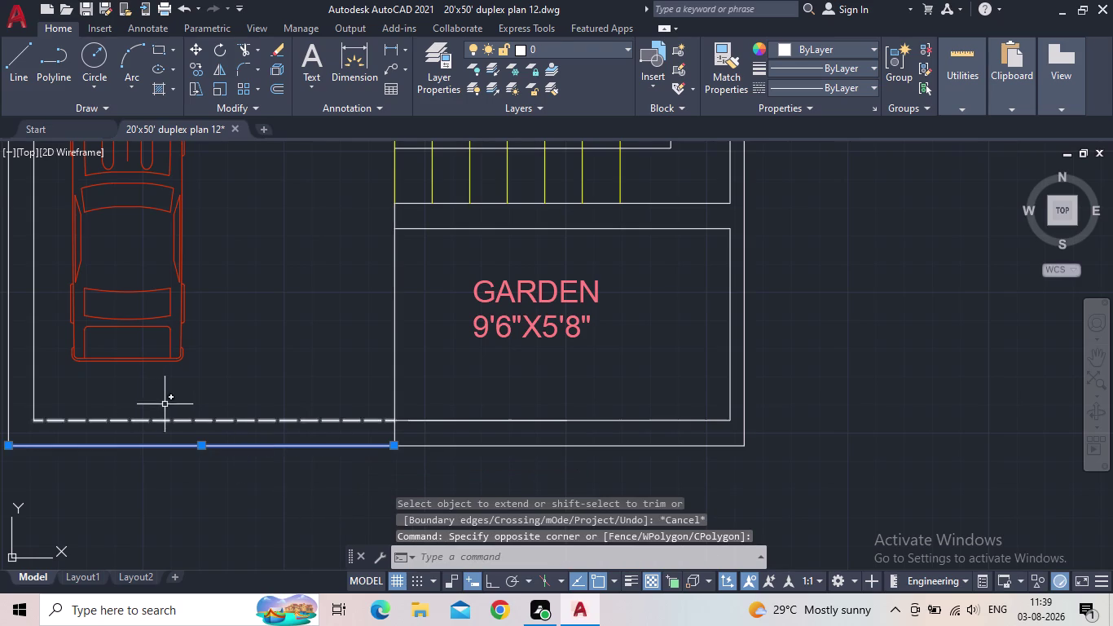
Through PR, give the outer parking line linetype ACAD_ISO02W100 and linetype scale 0.5.
key(p)
key(r)
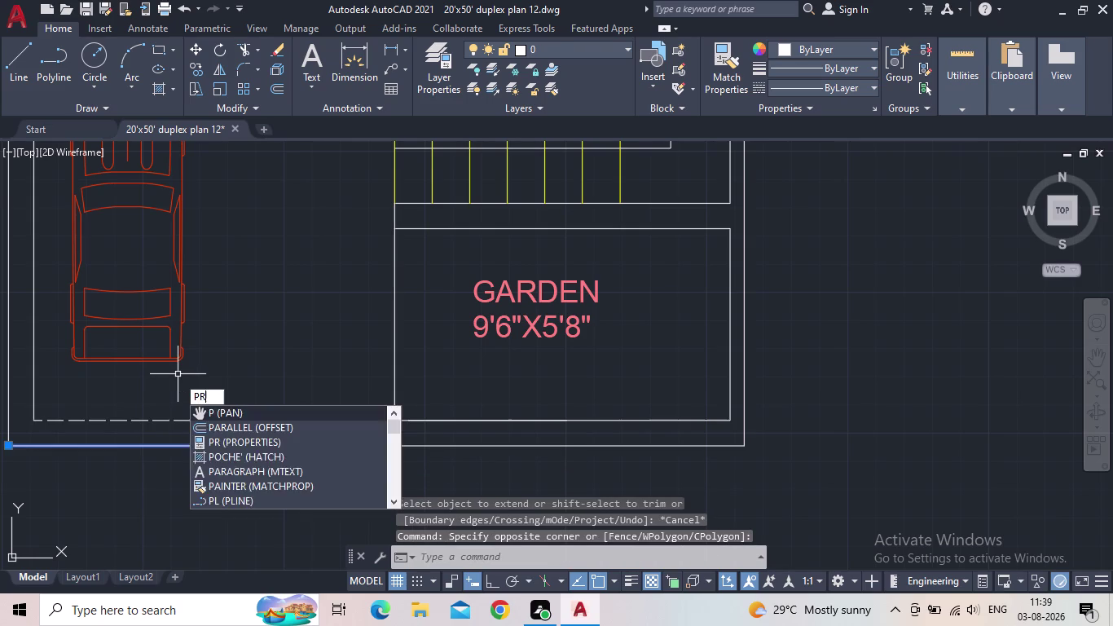
key(Return)
click(252, 130)
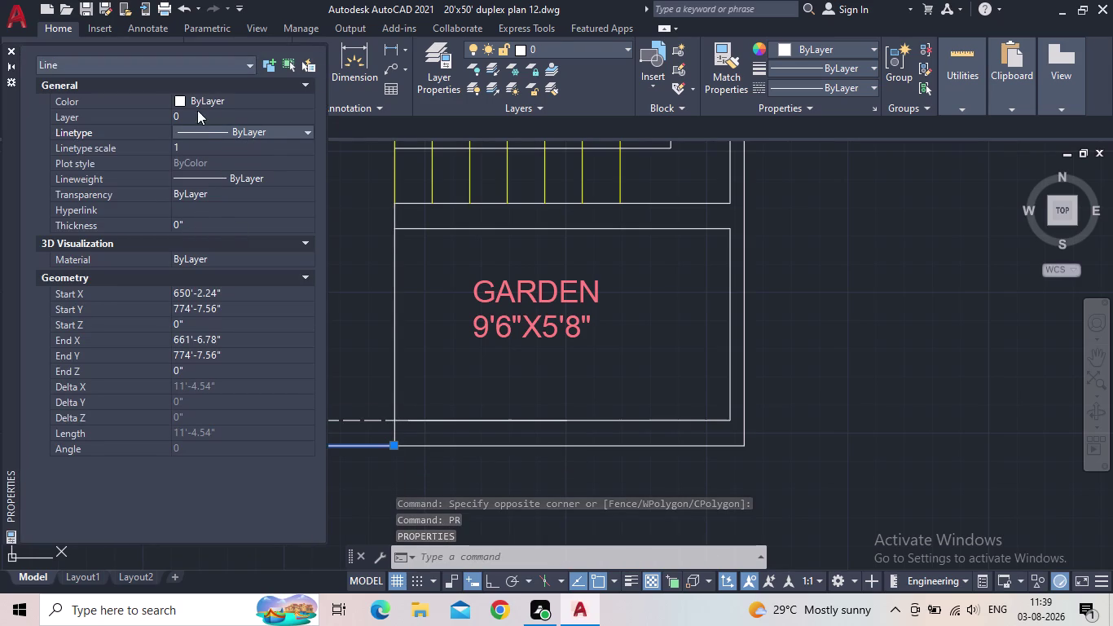
click(214, 136)
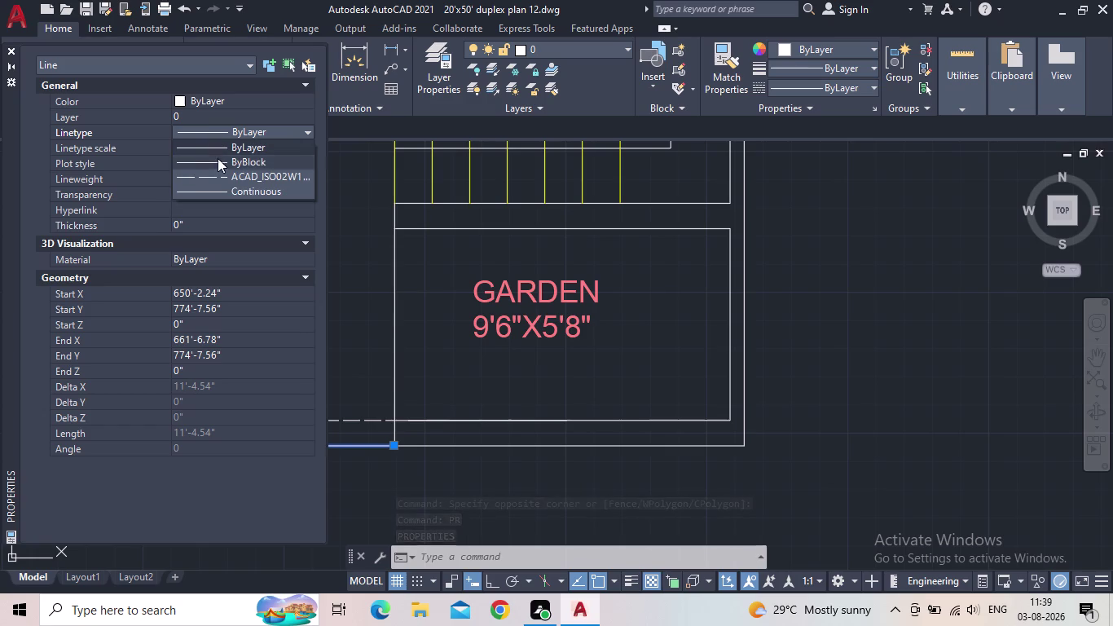
click(220, 177)
click(197, 144)
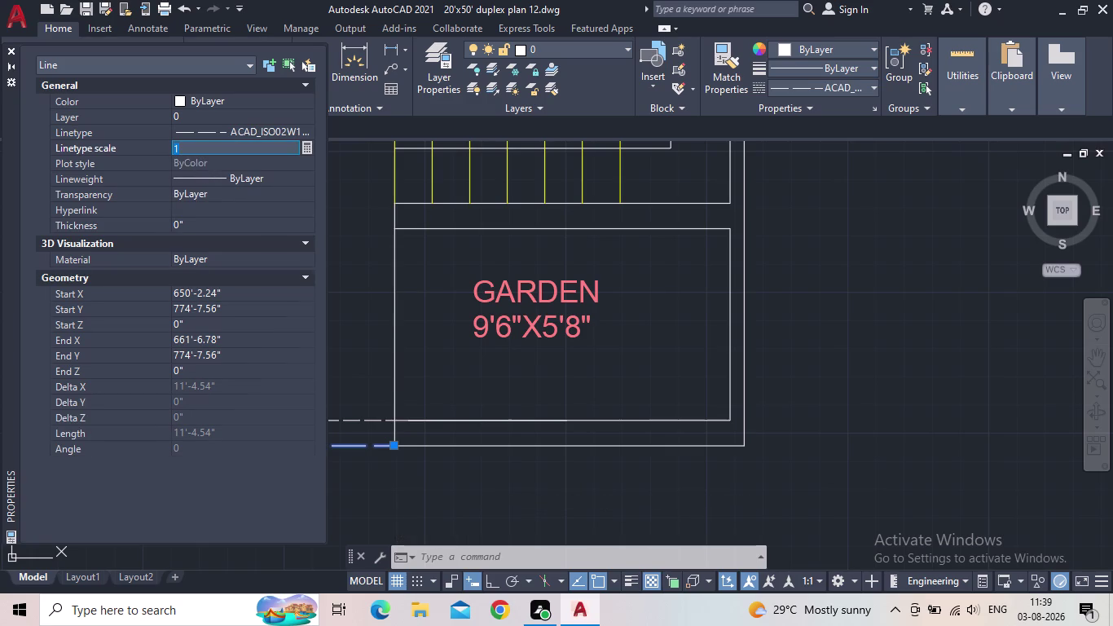
text(0.5)
key(Return)
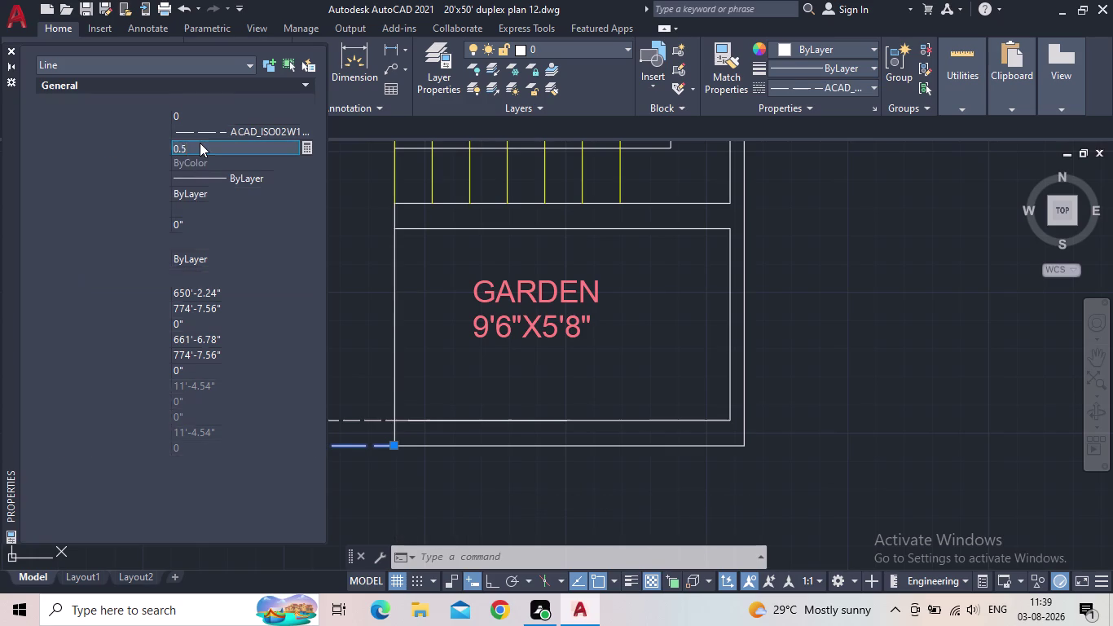
click(9, 50)
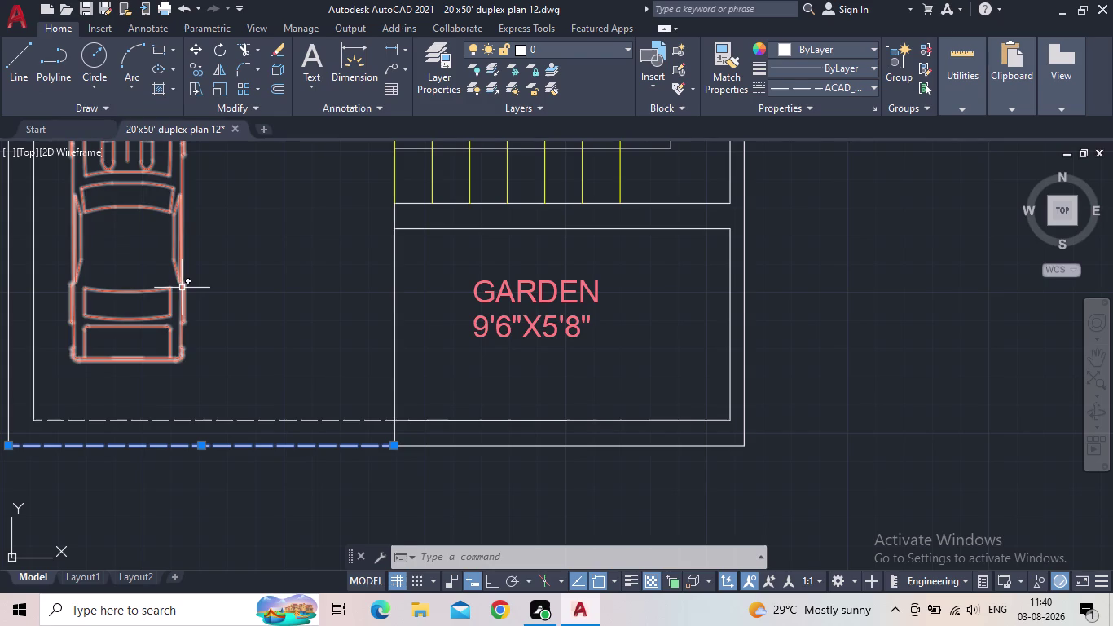
Clear the selection, bring the parking and garden into view and save the drawing.
key(Escape)
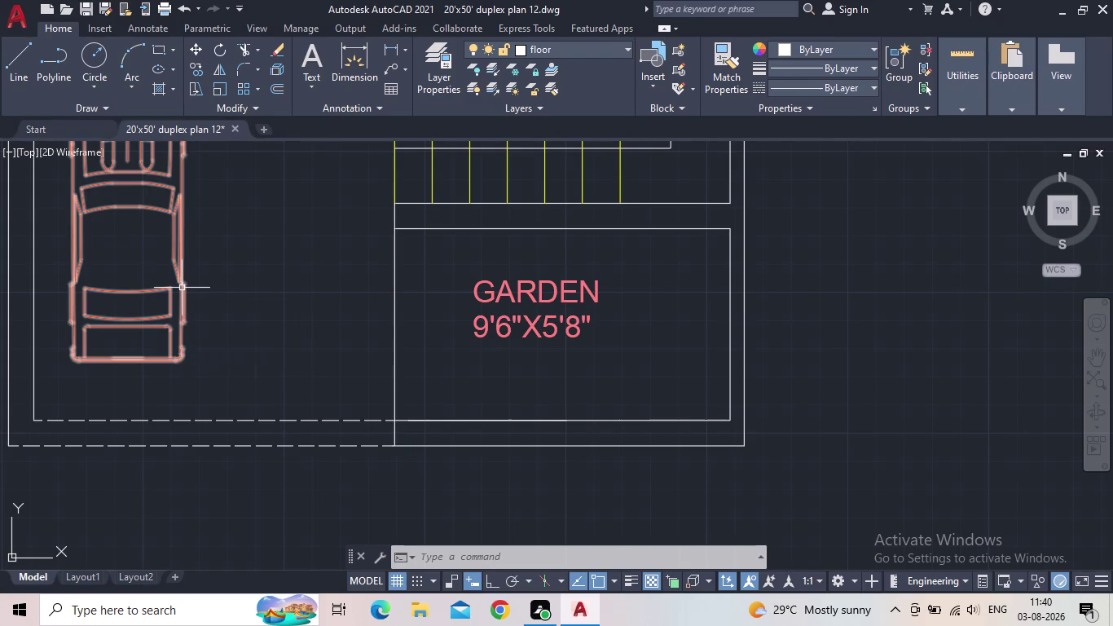
scroll(down, 3)
middle_drag(286, 304, 337, 407)
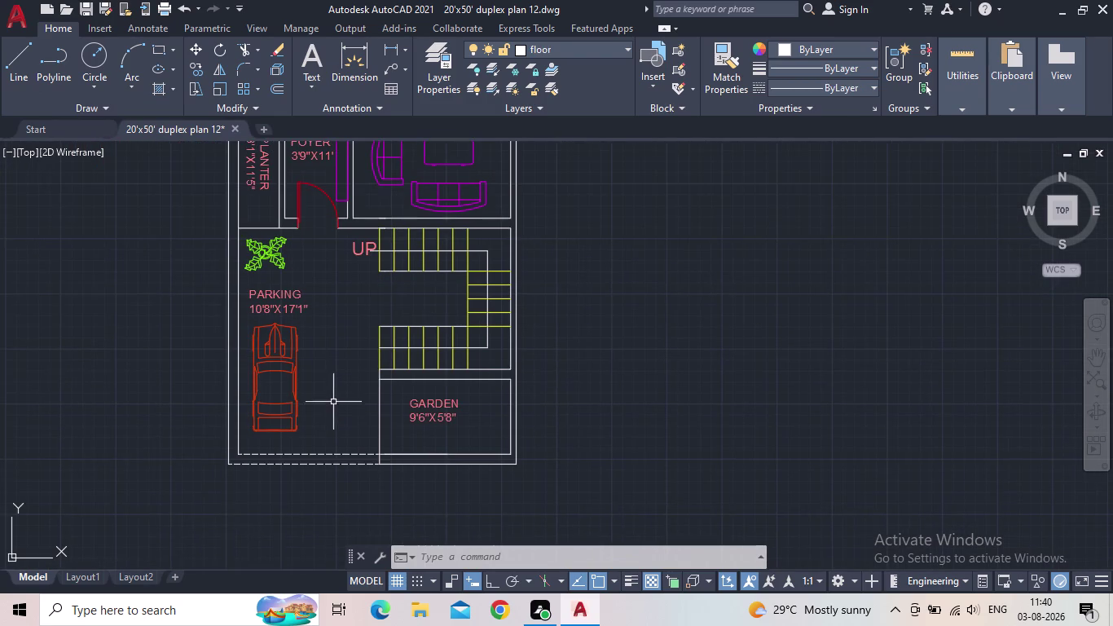
middle_drag(333, 401, 353, 462)
click(86, 10)
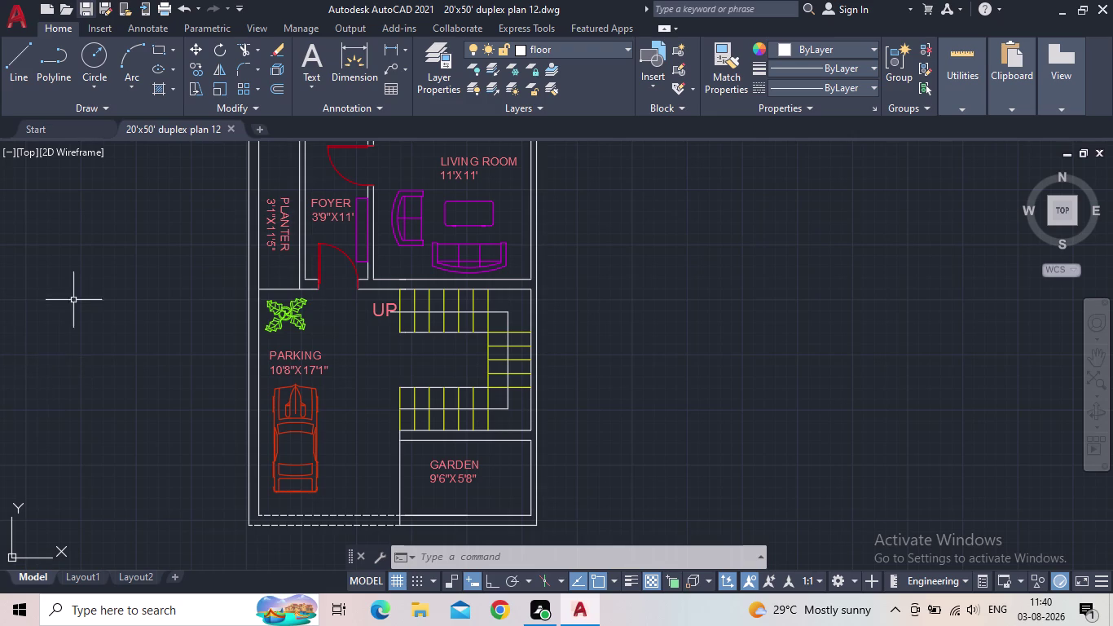
Inspect the dashed parking lines and centre the whole ground floor, saving once more.
middle_drag(613, 367, 636, 321)
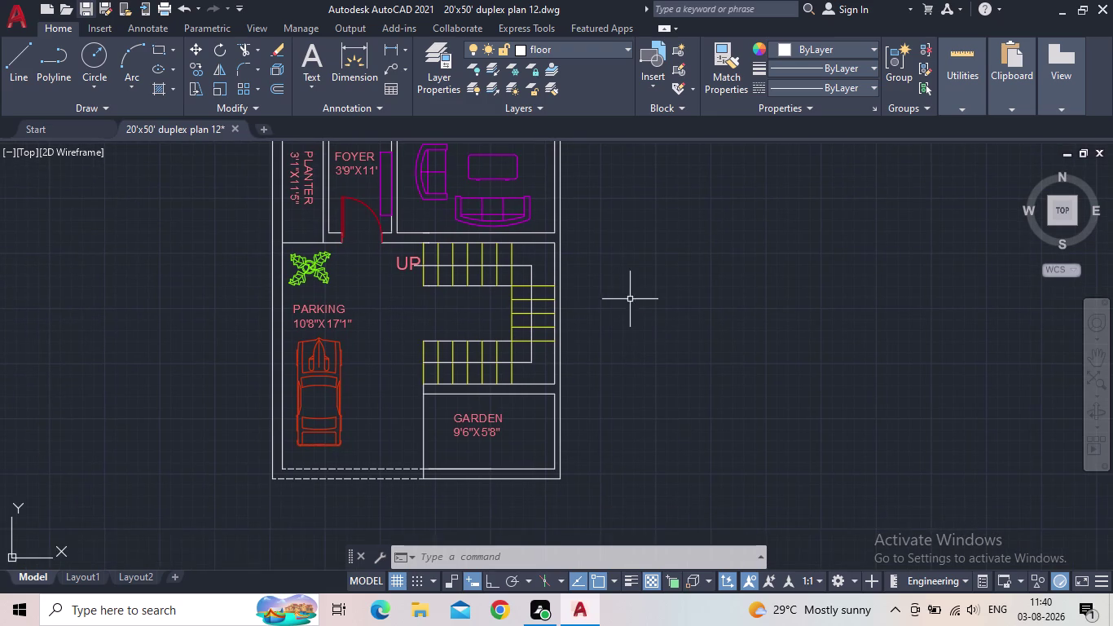
middle_drag(624, 285, 615, 326)
scroll(up, 3)
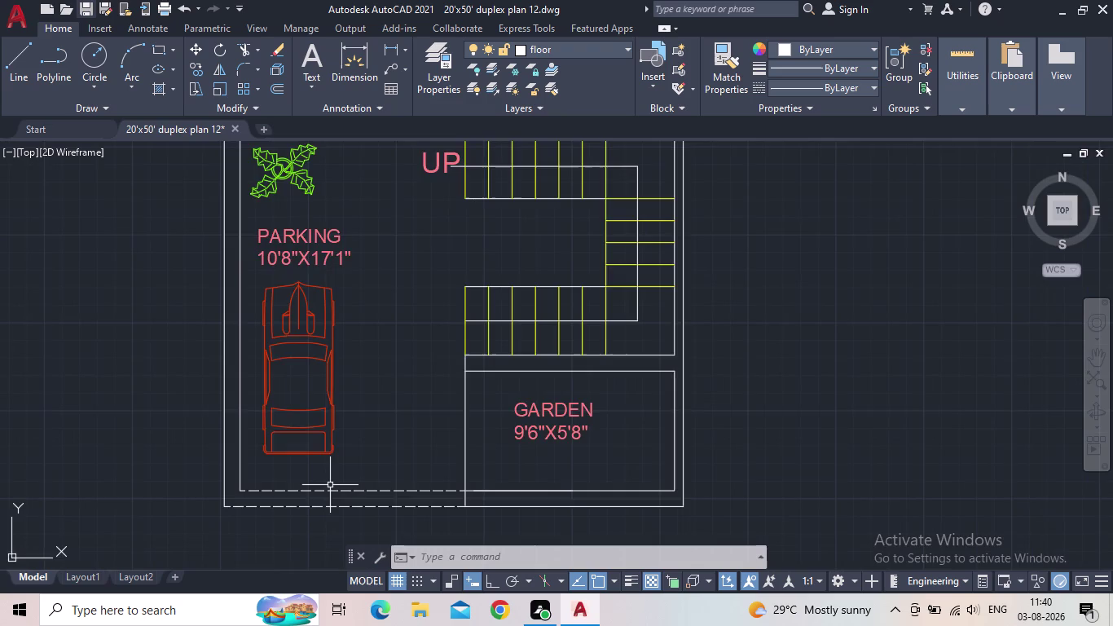
scroll(up, 3)
scroll(down, 3)
scroll(down, 3)
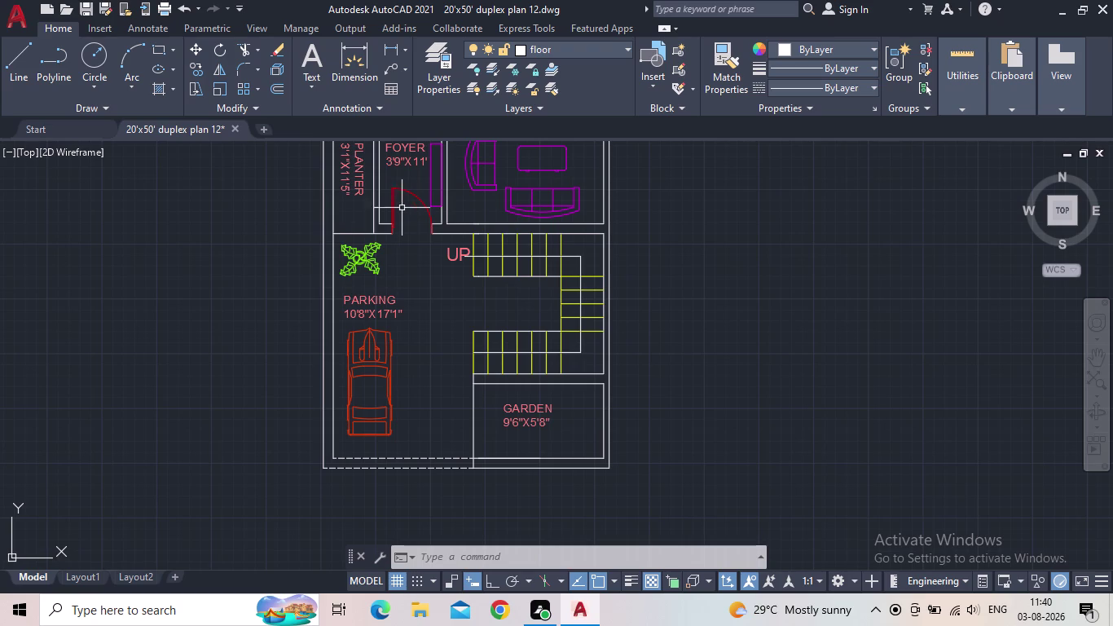
middle_drag(433, 310, 454, 293)
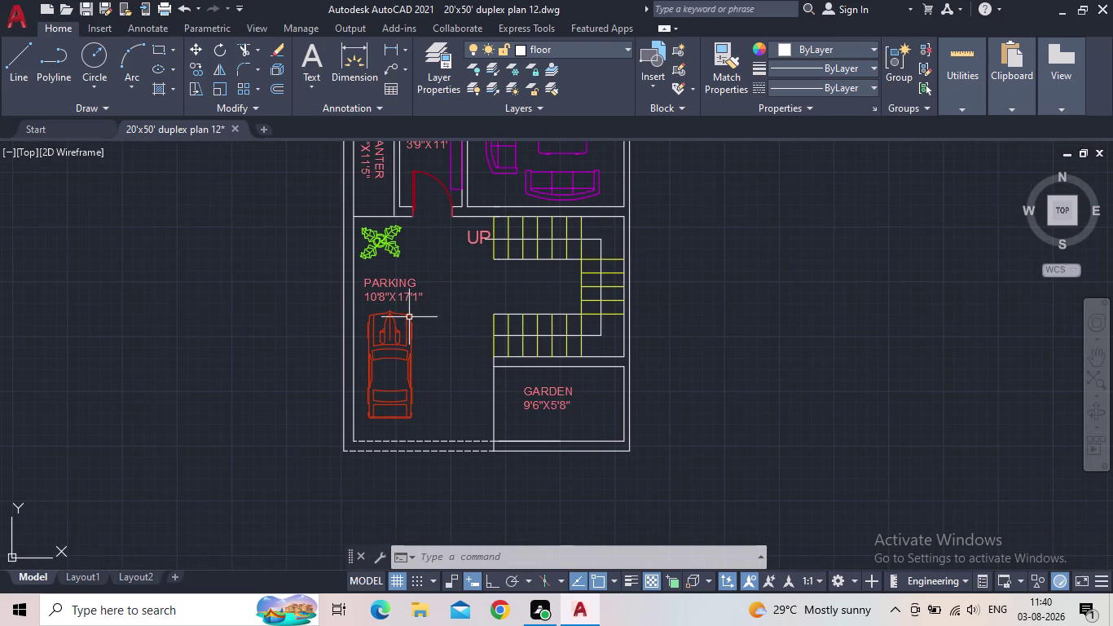
scroll(up, 3)
scroll(down, 3)
middle_drag(551, 388, 459, 490)
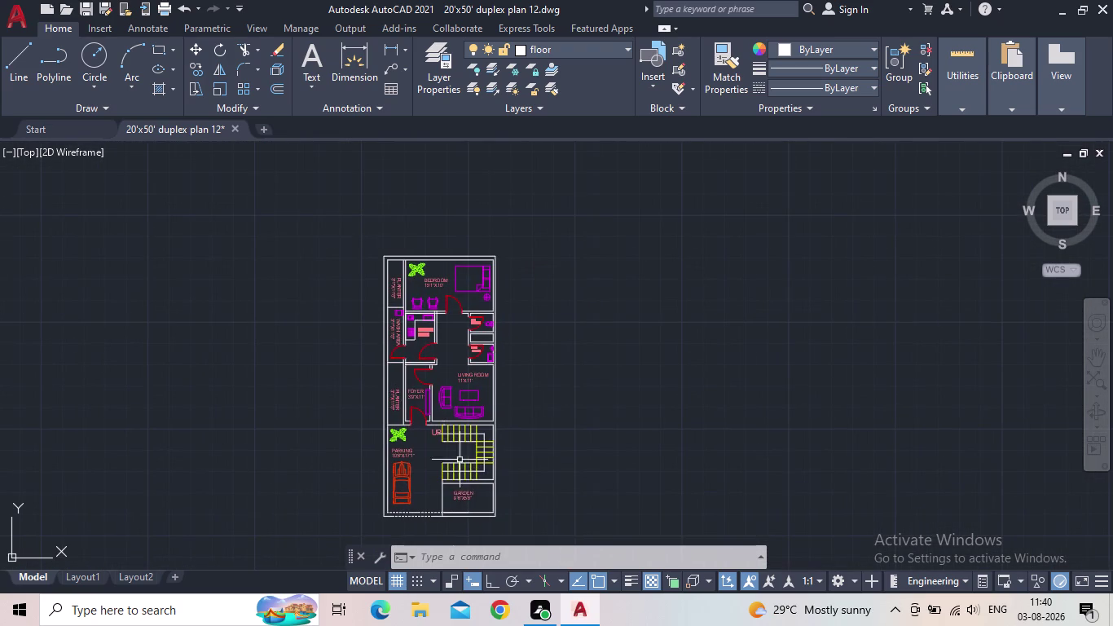
click(87, 6)
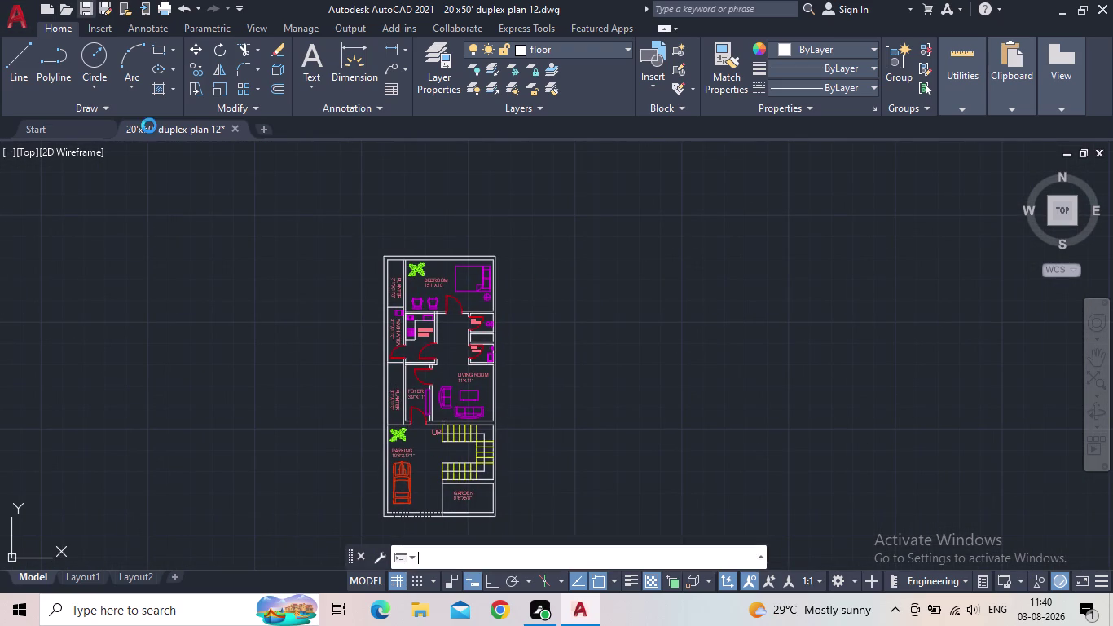
key(Escape)
middle_drag(601, 415, 578, 386)
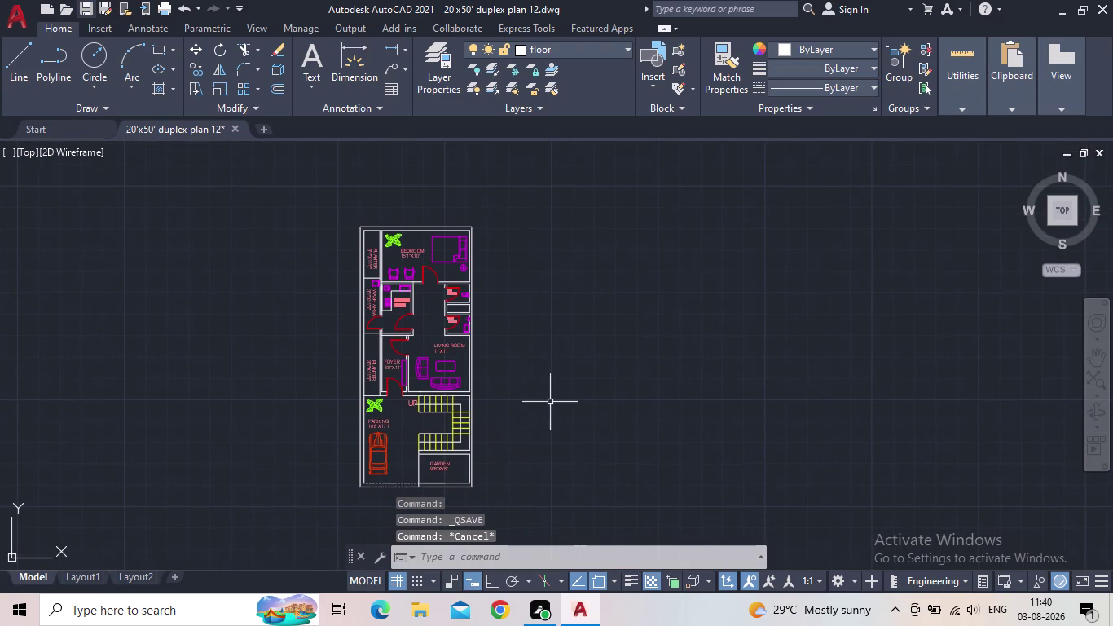